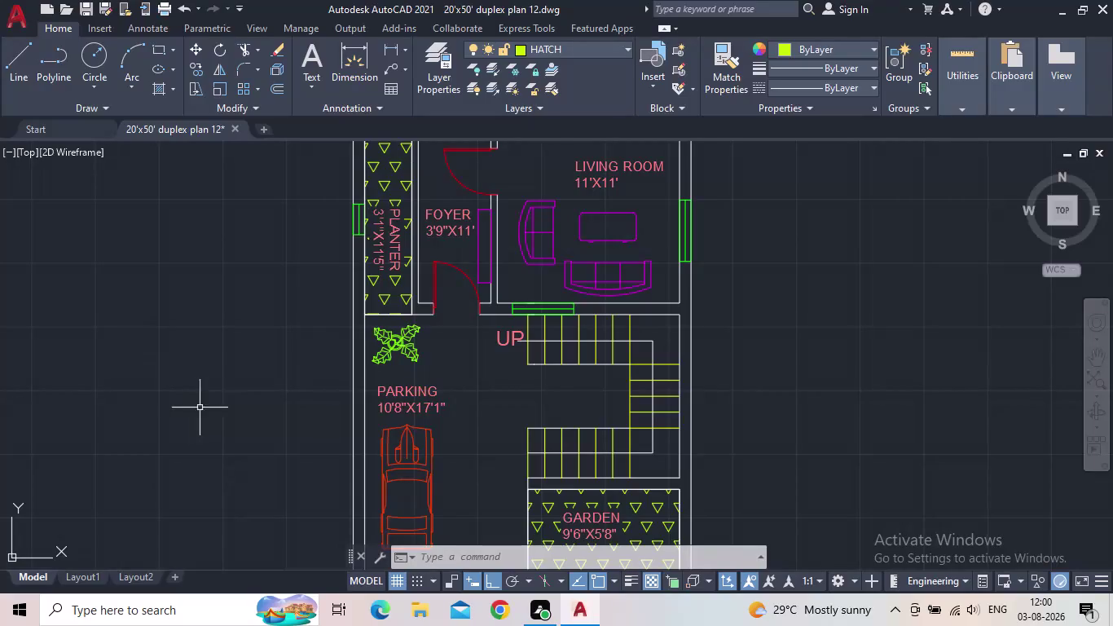
Pan and zoom around the duplex plan, ending centred on the ROAD labels below it.
middle_drag(219, 393, 248, 420)
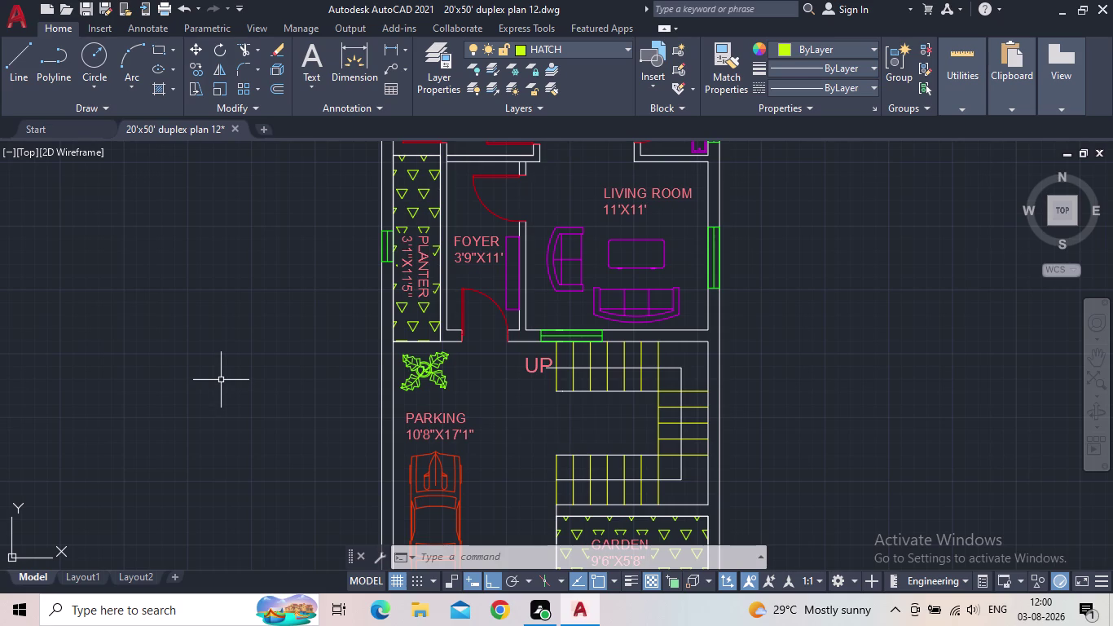
middle_drag(225, 383, 249, 406)
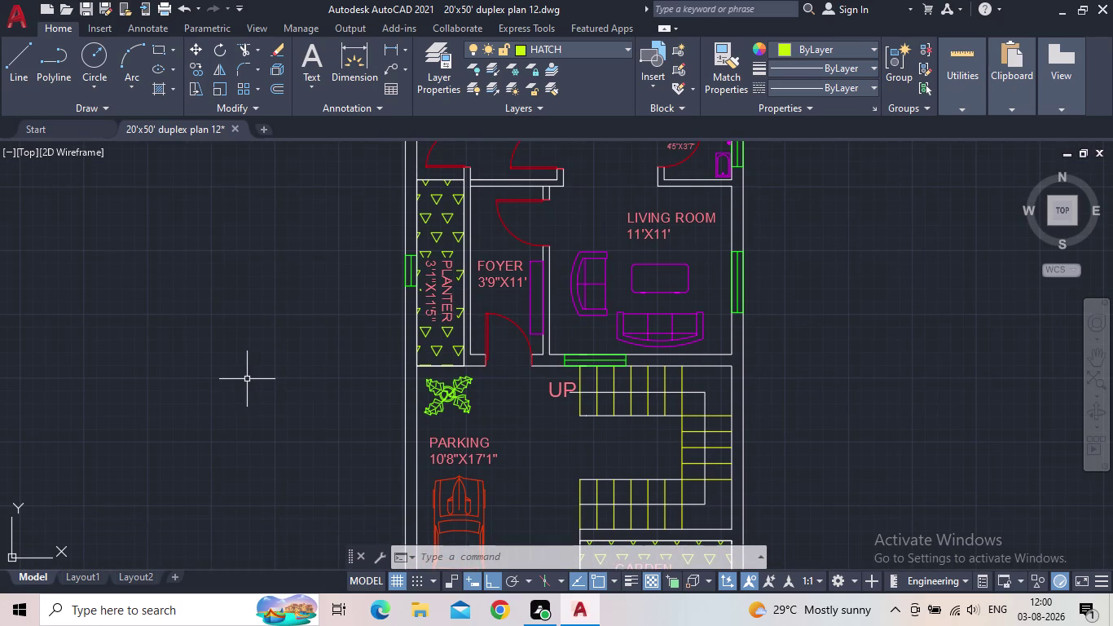
middle_drag(246, 380, 250, 365)
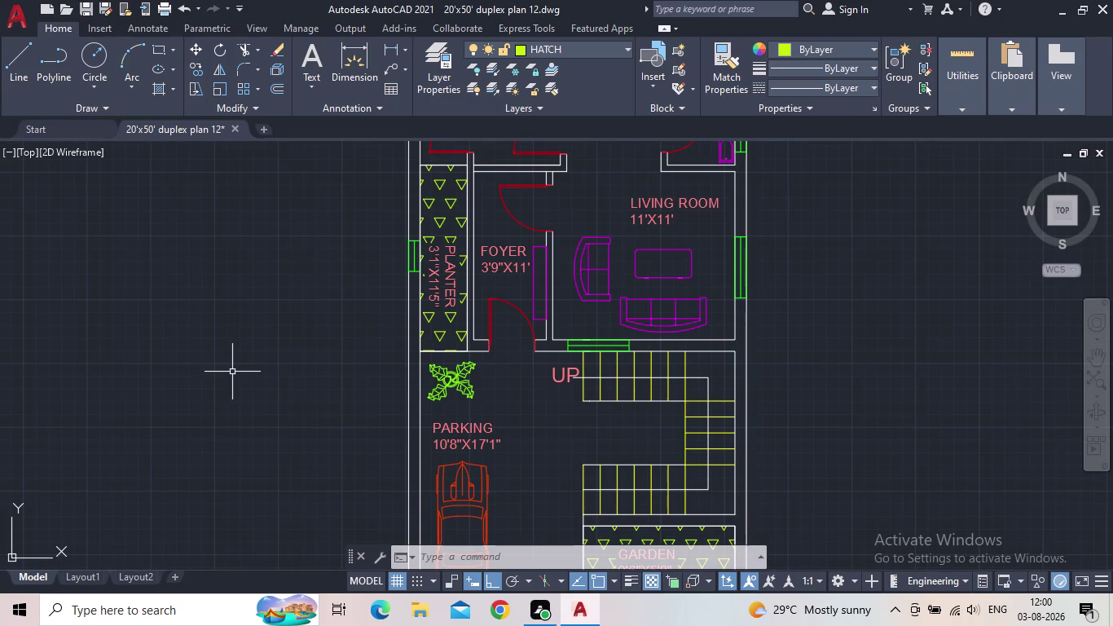
middle_drag(234, 372, 229, 418)
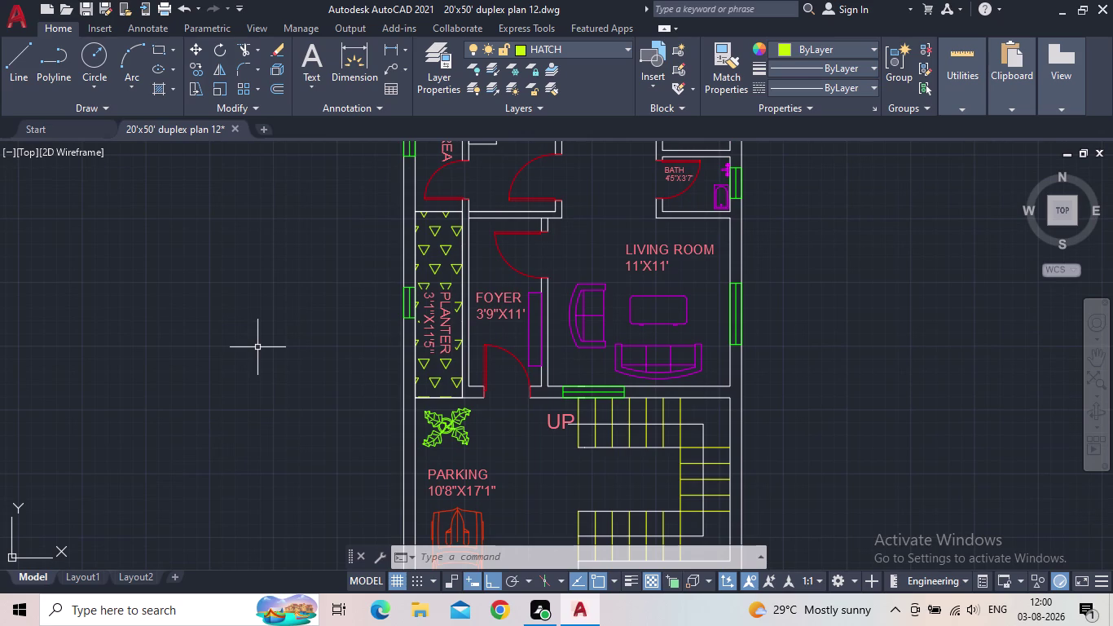
middle_drag(255, 349, 253, 354)
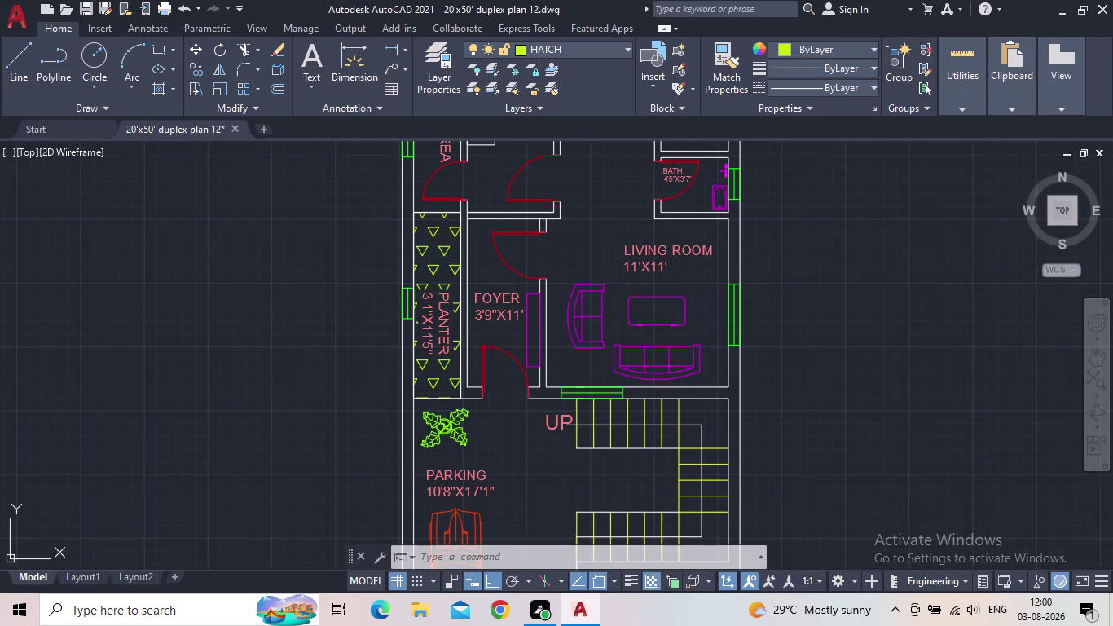
middle_drag(254, 353, 257, 396)
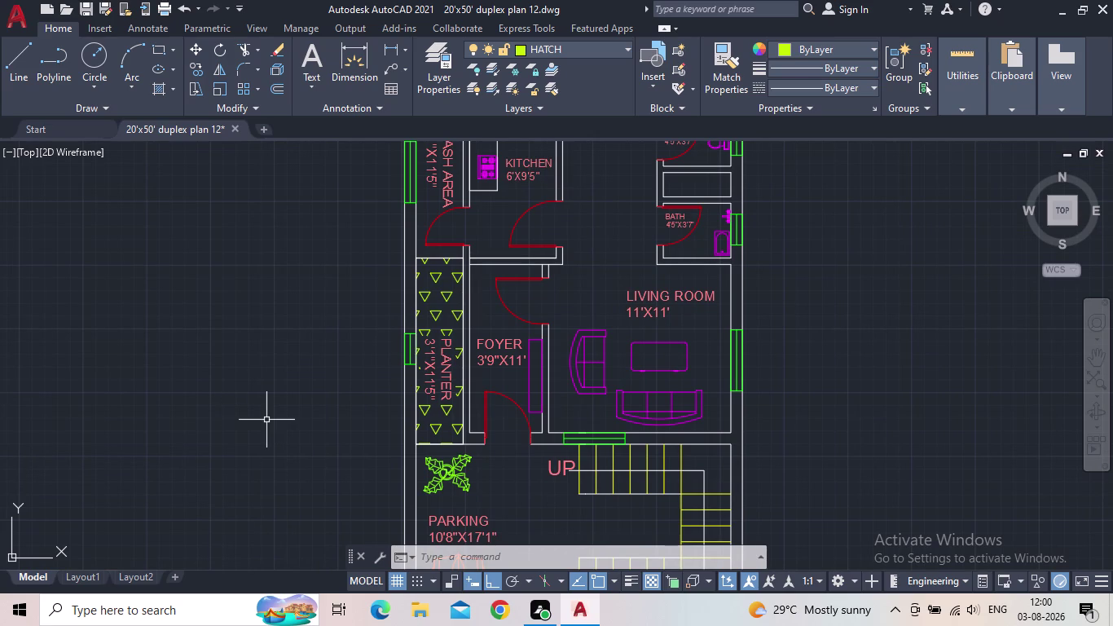
middle_drag(292, 414, 302, 438)
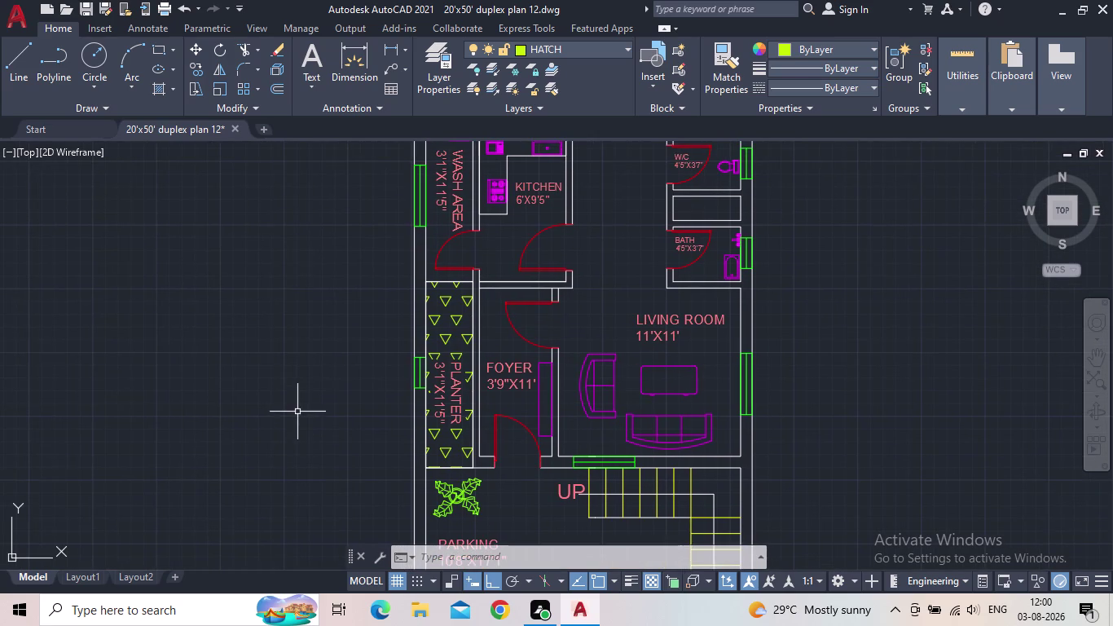
middle_drag(298, 413, 370, 428)
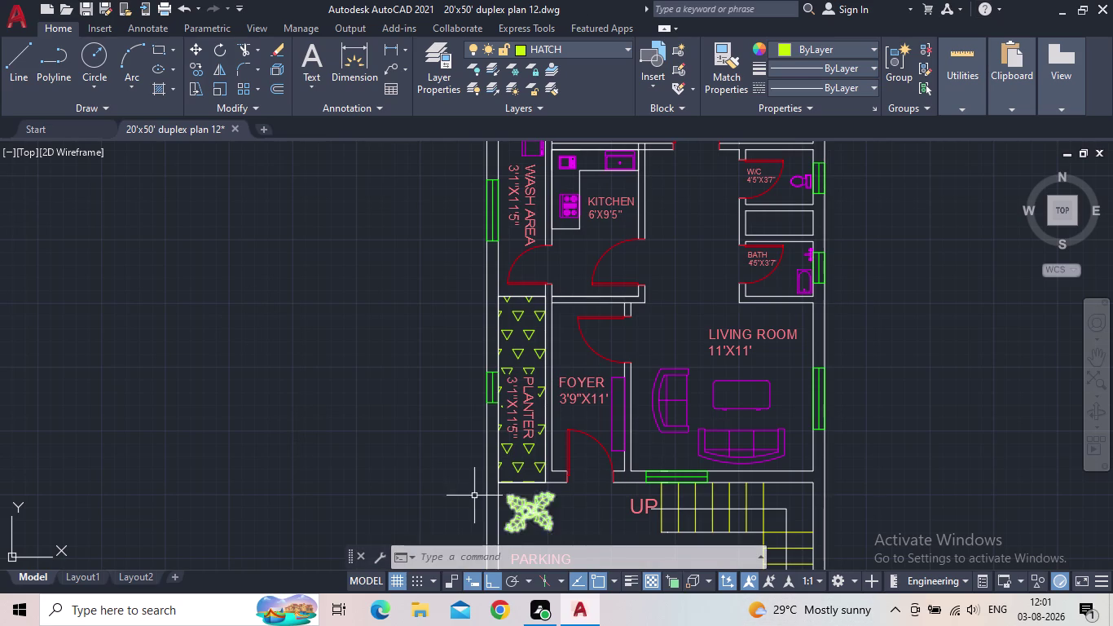
scroll(down, 3)
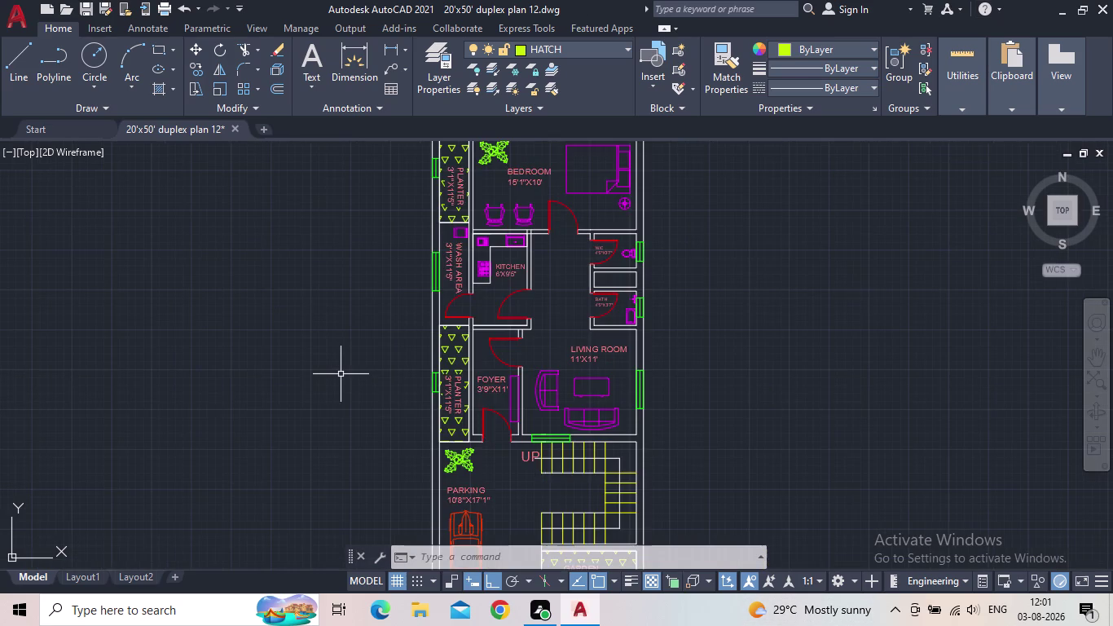
scroll(down, 3)
middle_drag(342, 366, 336, 379)
scroll(up, 3)
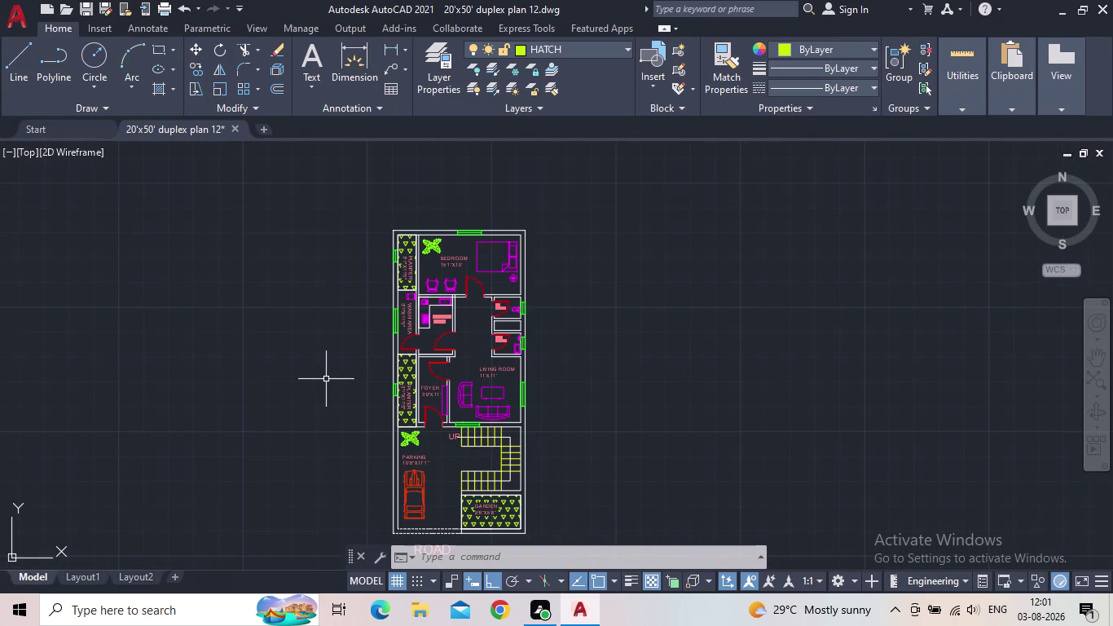
middle_drag(339, 362, 353, 316)
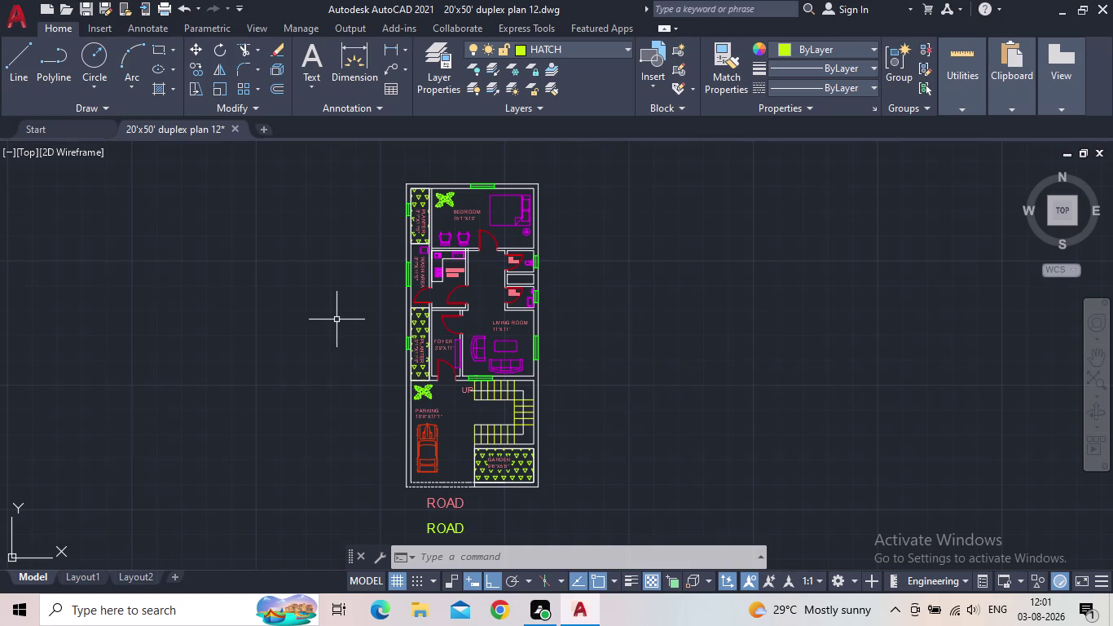
middle_drag(342, 327, 338, 316)
scroll(up, 3)
middle_drag(791, 376, 466, 374)
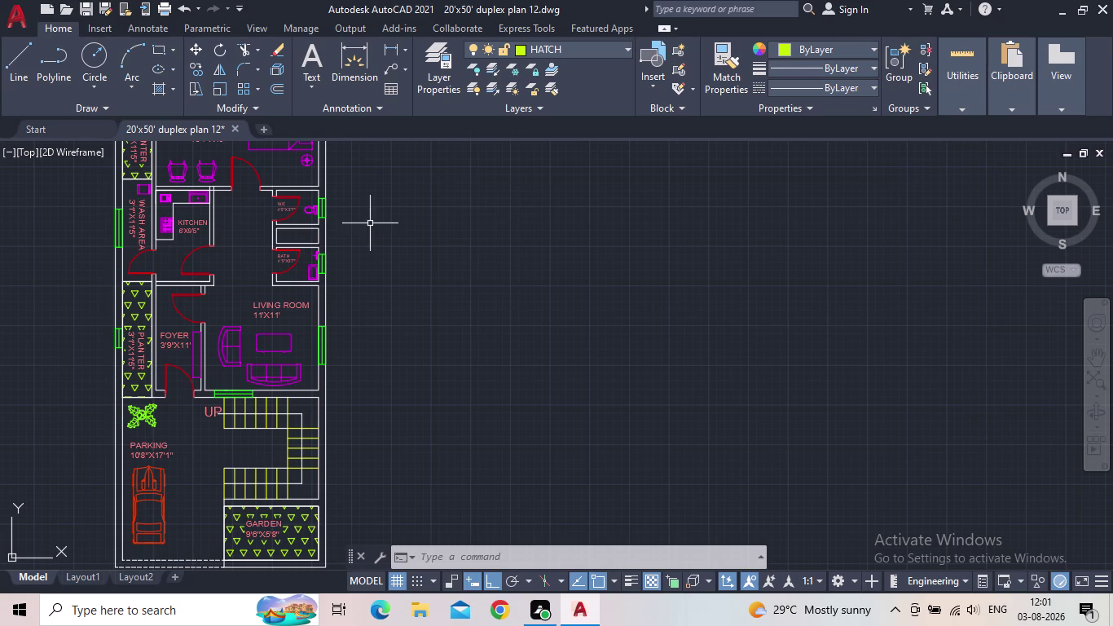
scroll(up, 3)
scroll(up, 3)
scroll(down, 3)
middle_drag(439, 210, 424, 253)
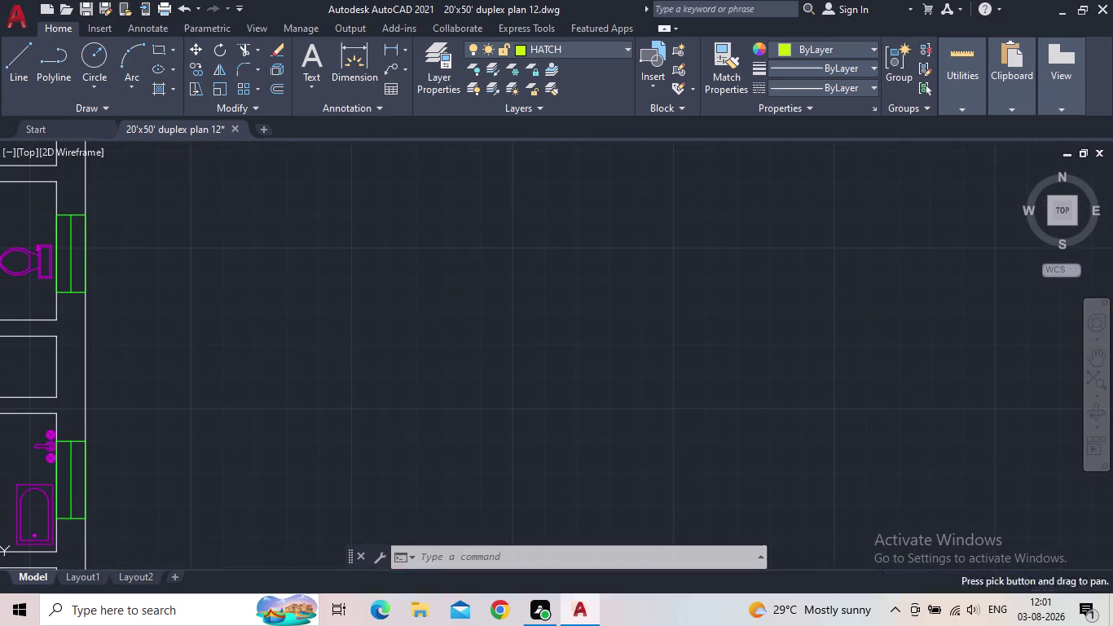
middle_drag(476, 295, 655, 452)
scroll(down, 3)
middle_drag(345, 290, 673, 544)
scroll(up, 3)
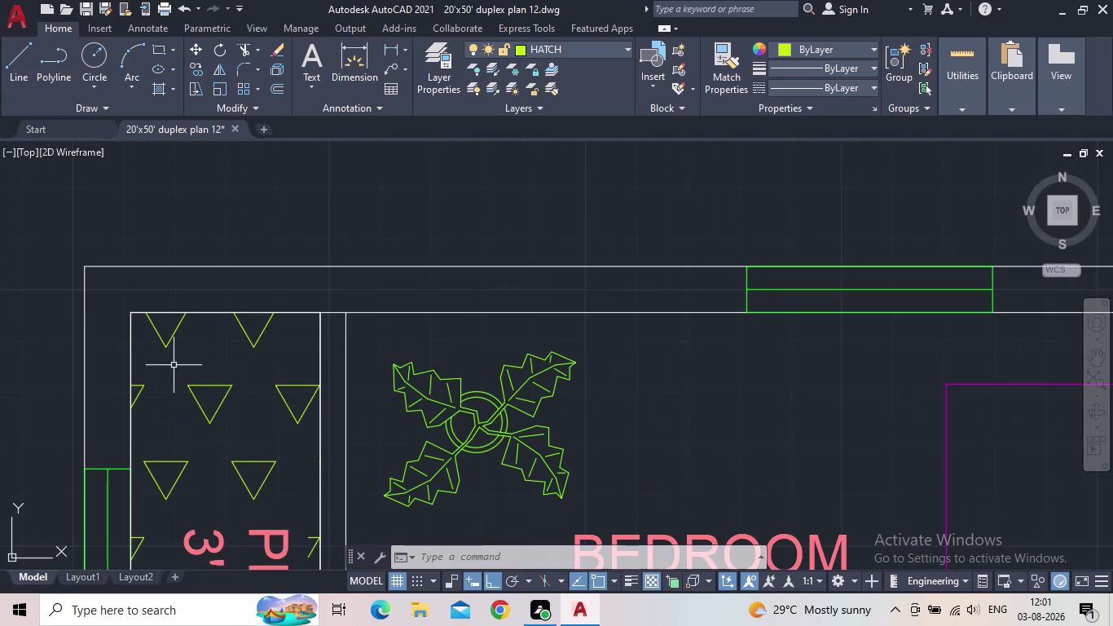
scroll(down, 3)
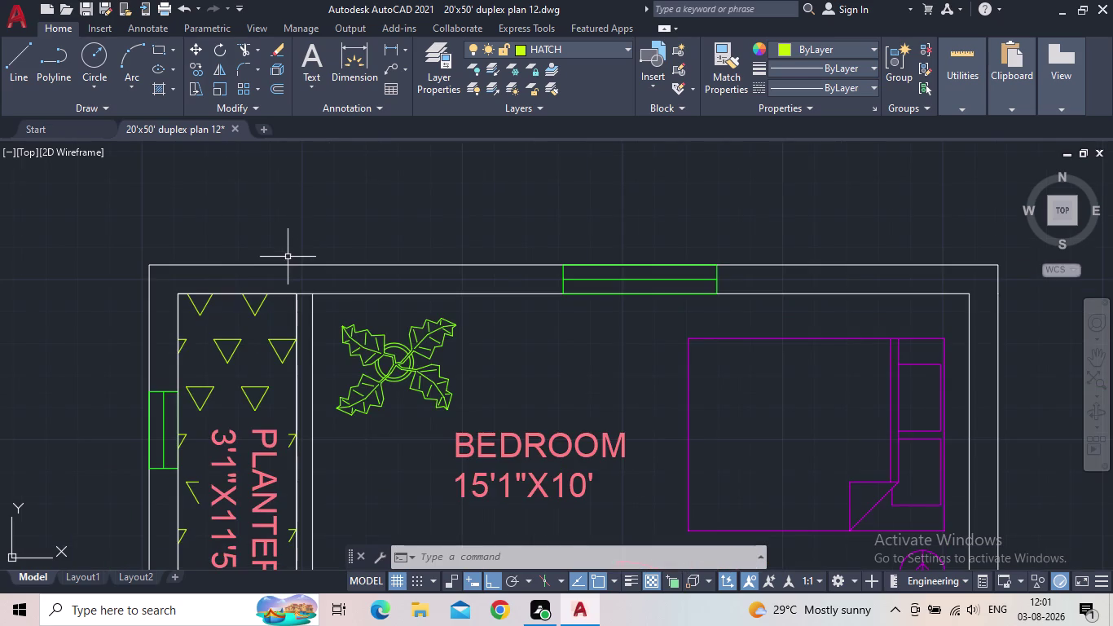
middle_drag(291, 260, 493, 381)
scroll(down, 3)
middle_drag(478, 354, 422, 358)
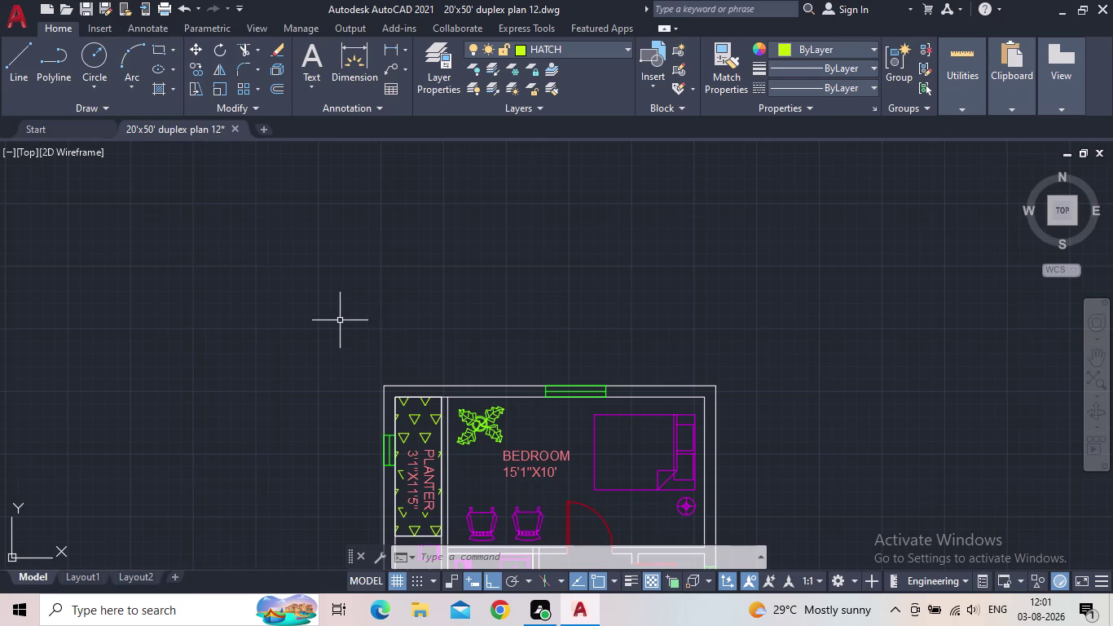
middle_drag(339, 302, 342, 236)
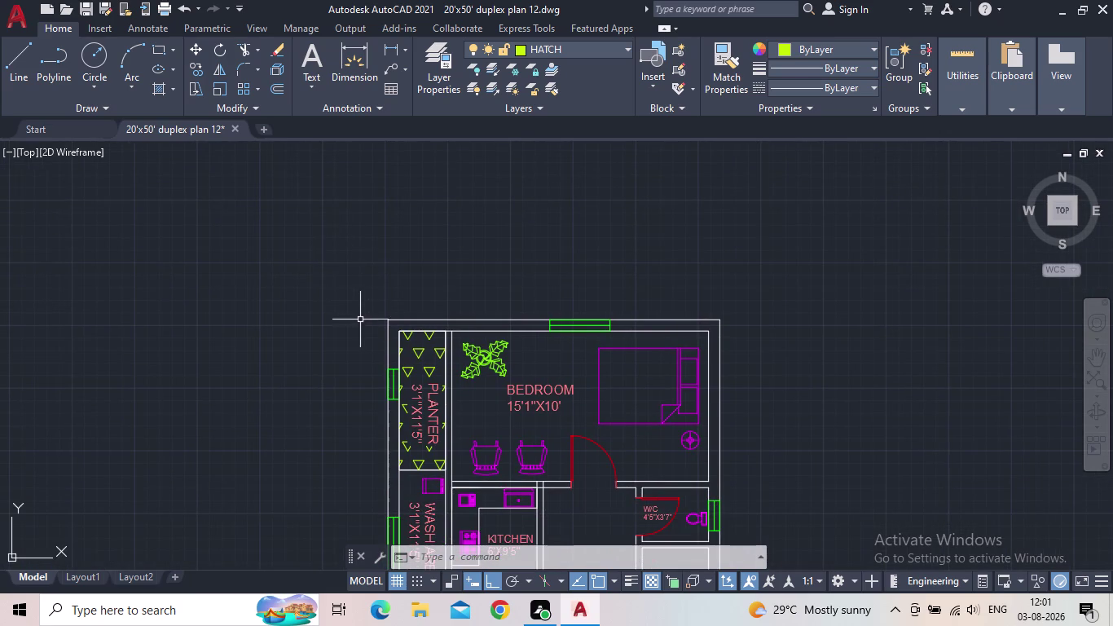
scroll(up, 3)
scroll(down, 3)
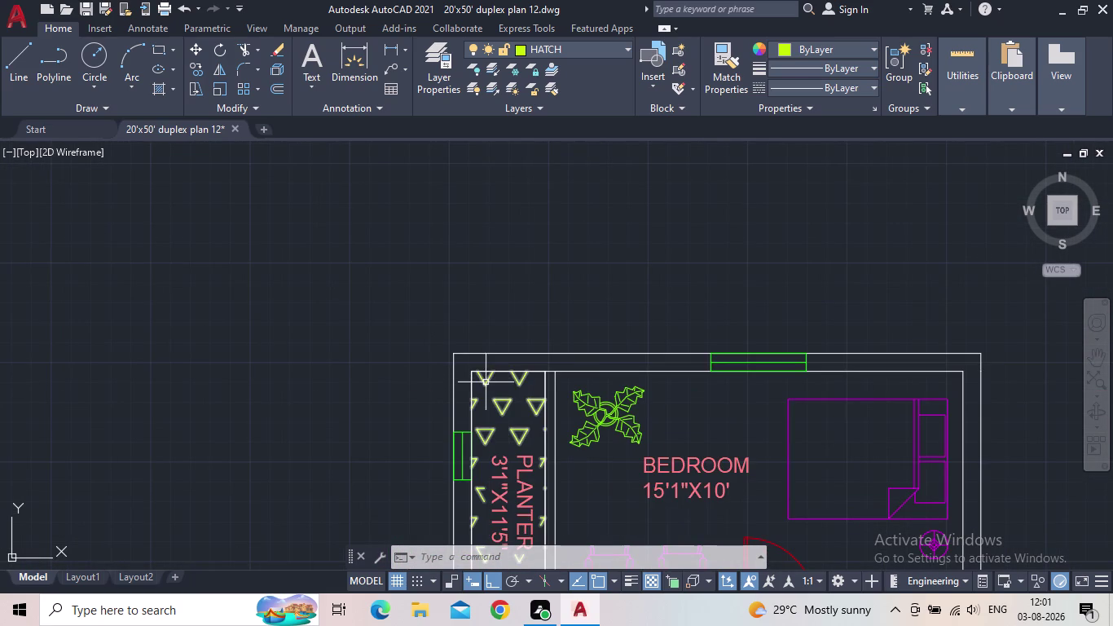
middle_drag(384, 364, 322, 298)
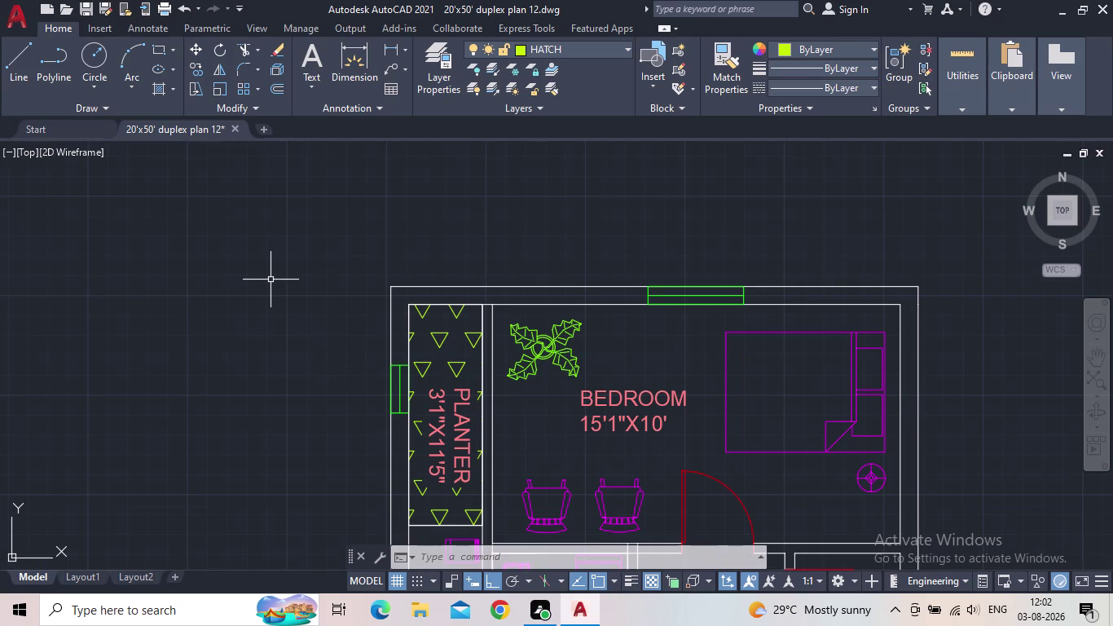
scroll(down, 3)
middle_drag(284, 301, 253, 284)
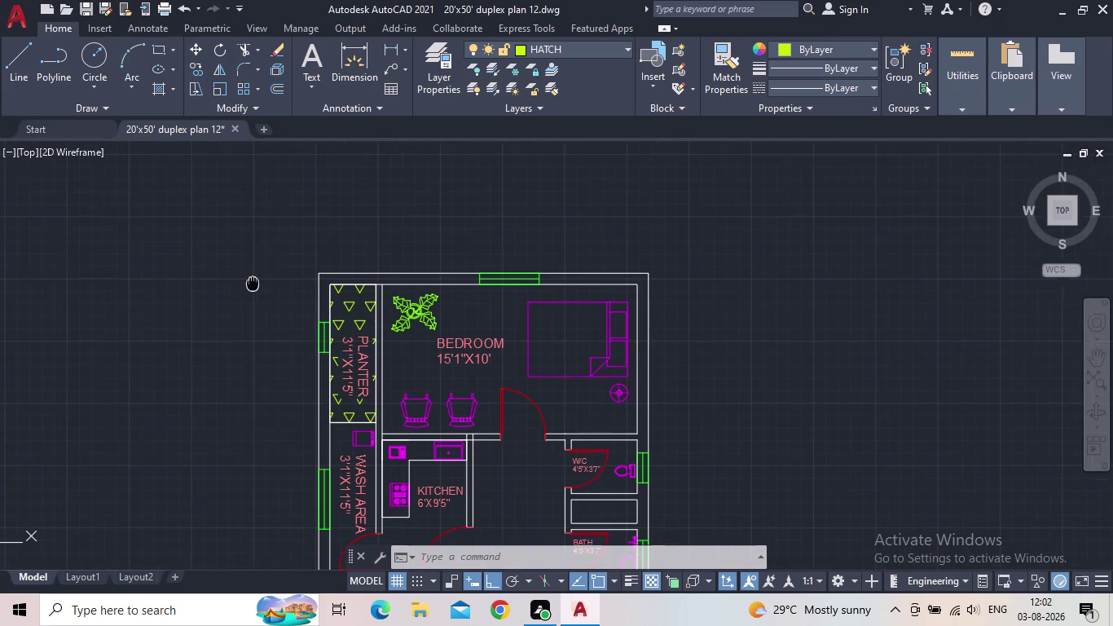
middle_drag(253, 284, 253, 278)
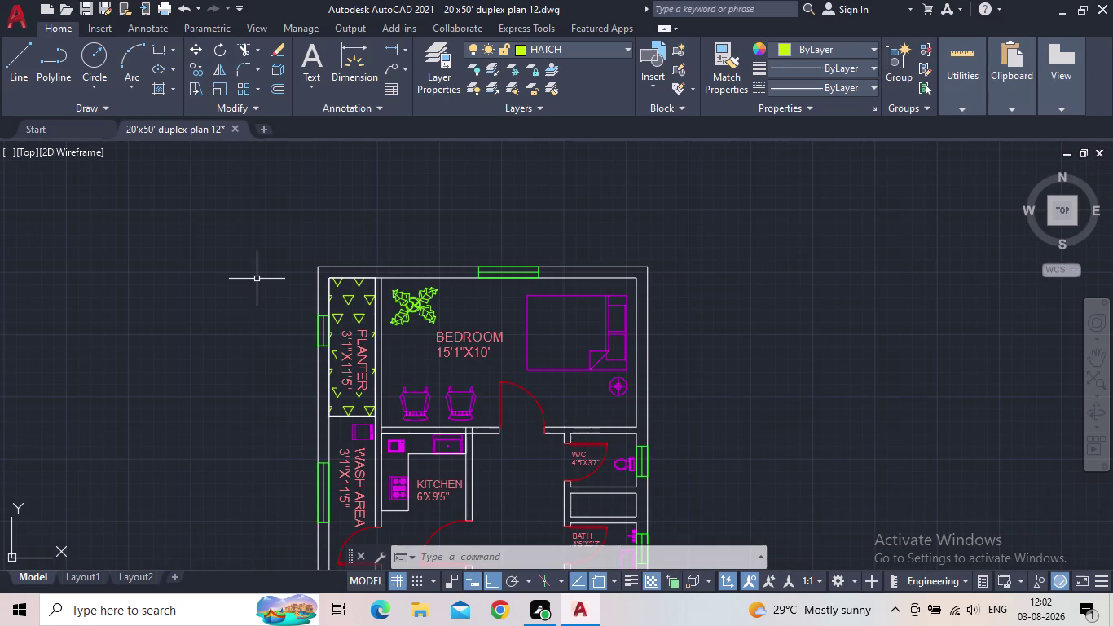
middle_drag(238, 295, 370, 297)
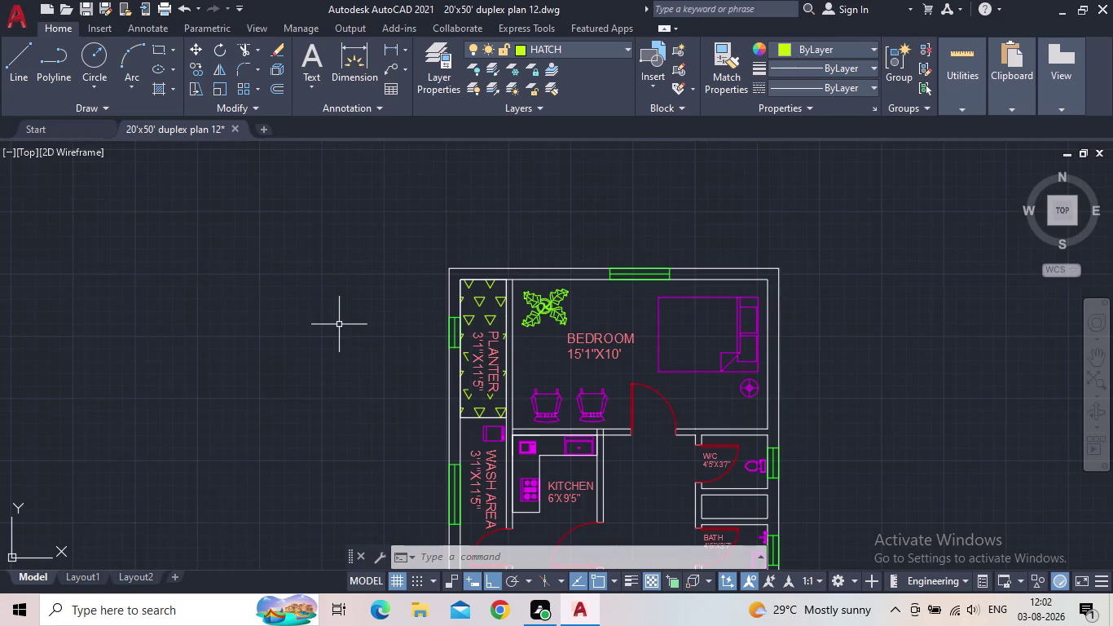
scroll(up, 3)
scroll(up, 3)
scroll(down, 3)
scroll(down, 3)
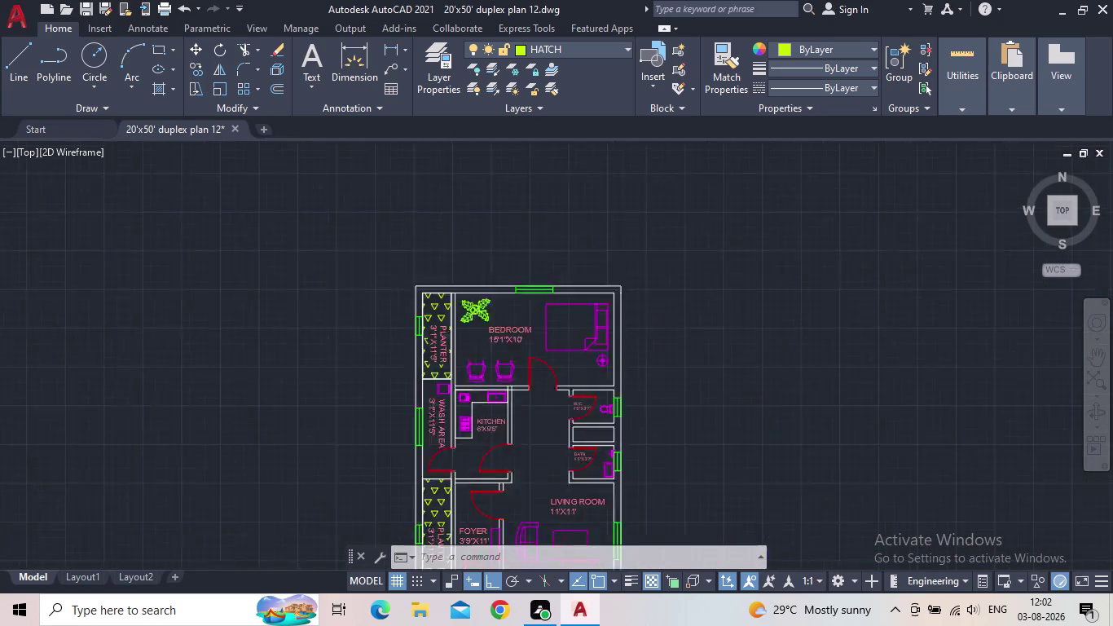
scroll(up, 3)
scroll(up, 3)
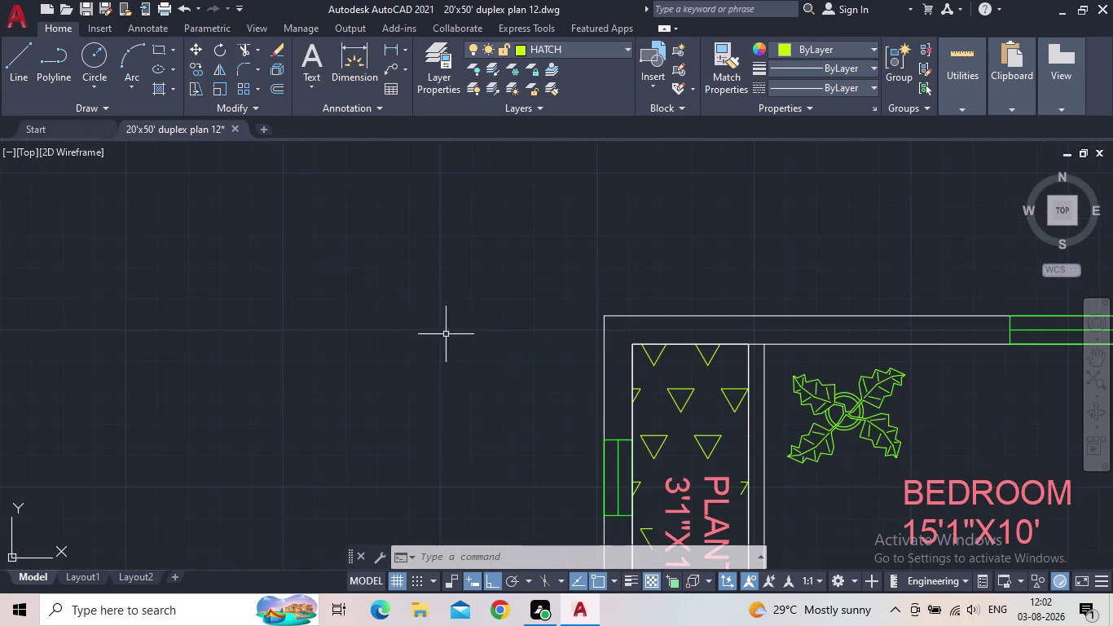
middle_drag(452, 337, 439, 230)
scroll(down, 3)
middle_drag(405, 282, 314, 255)
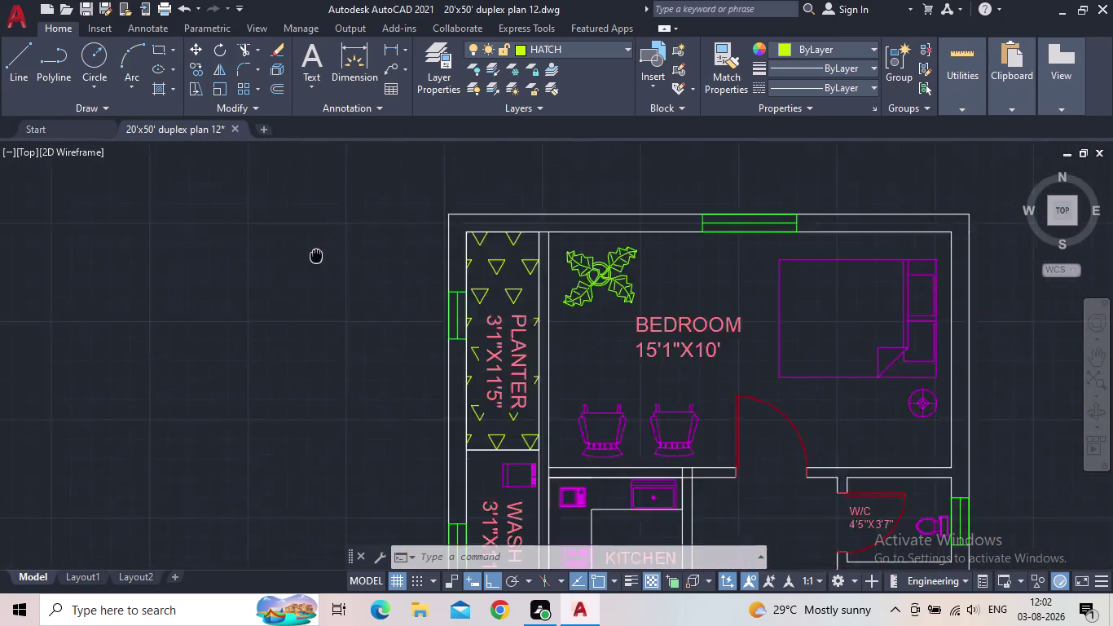
middle_drag(315, 254, 318, 303)
scroll(down, 3)
scroll(down, 3)
scroll(down, 3)
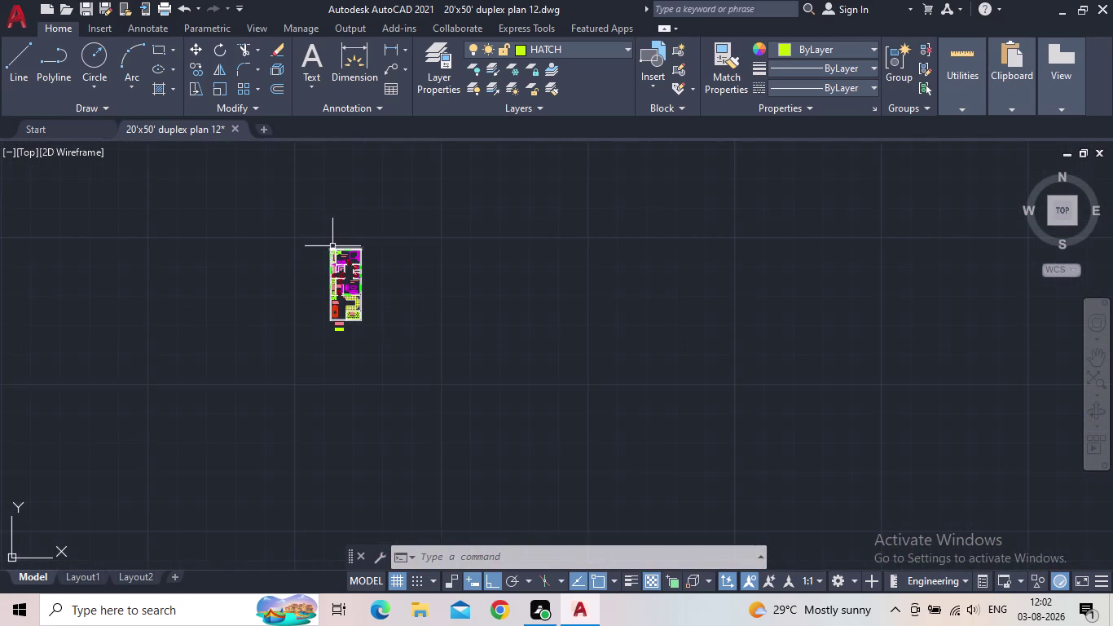
scroll(up, 3)
scroll(up, 3)
middle_drag(266, 240, 648, 397)
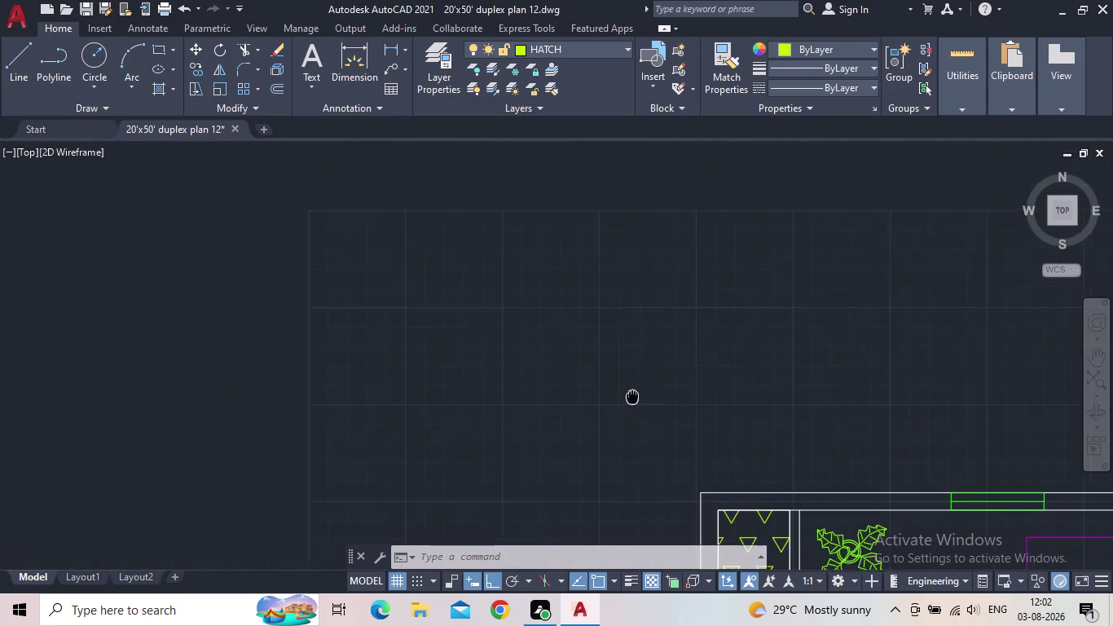
middle_drag(648, 397, 264, 312)
middle_drag(325, 276, 372, 377)
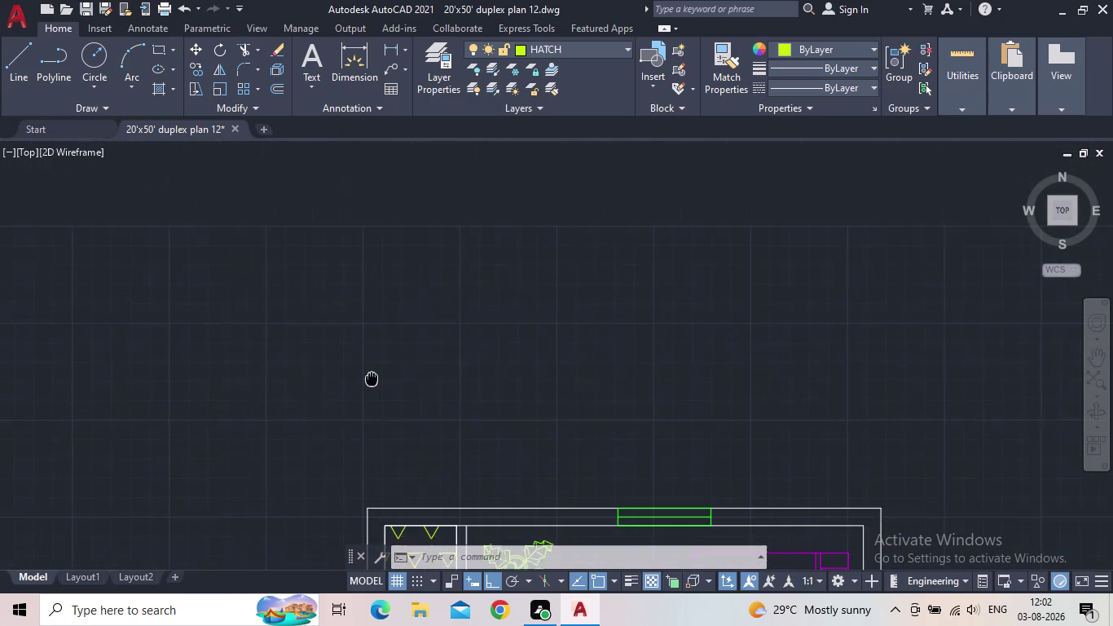
middle_drag(371, 377, 371, 362)
middle_drag(504, 365, 301, 362)
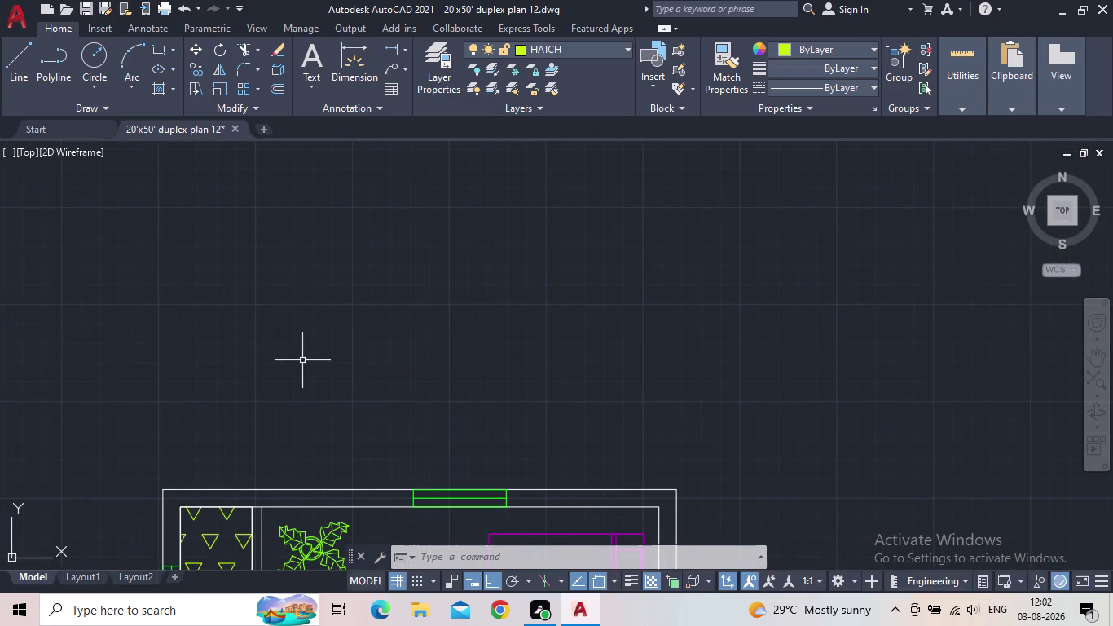
scroll(down, 3)
middle_drag(340, 362, 419, 328)
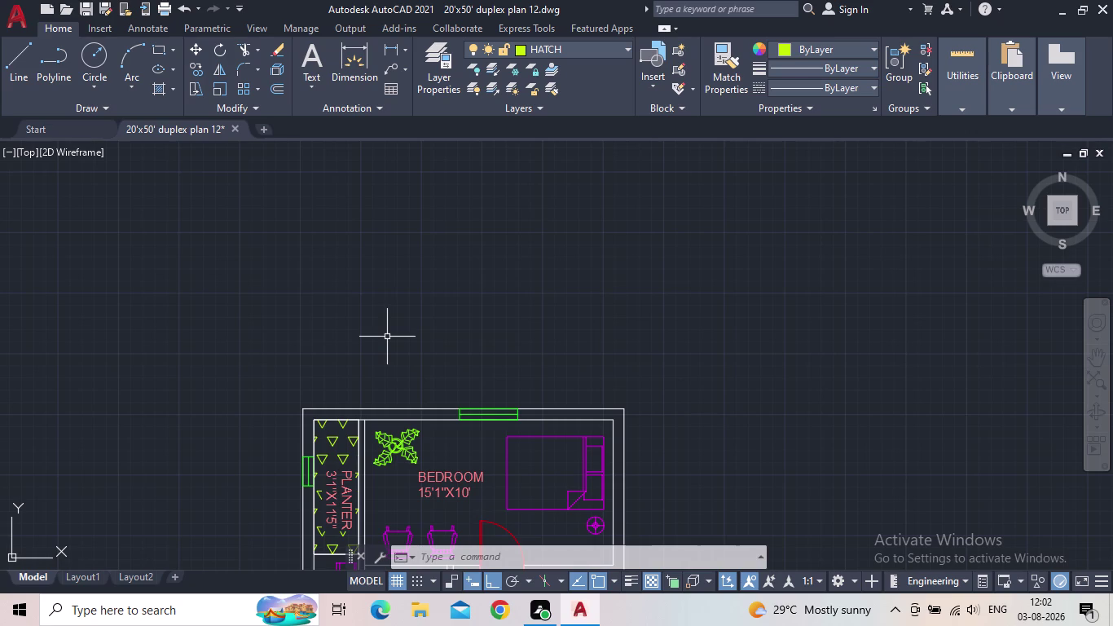
scroll(down, 3)
middle_drag(387, 335, 395, 350)
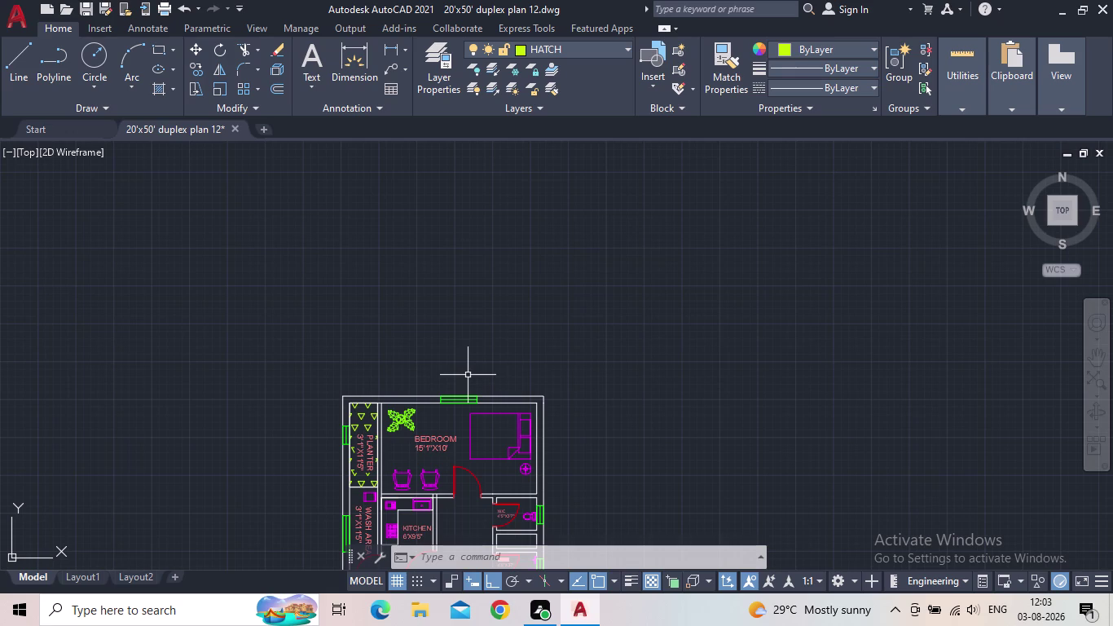
middle_drag(552, 386, 559, 376)
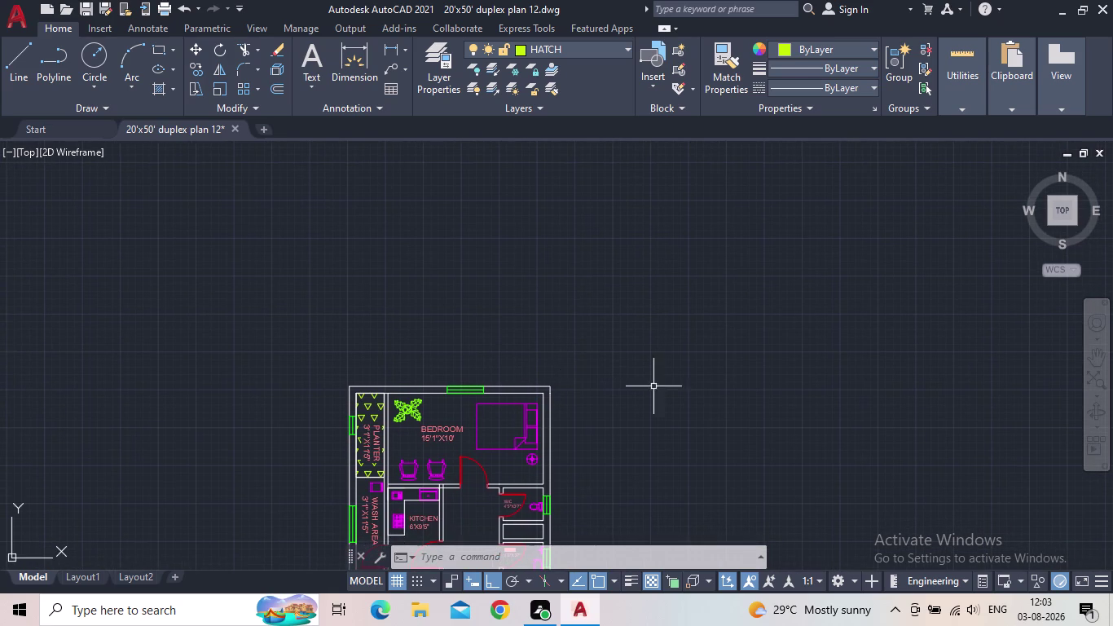
middle_drag(682, 403, 685, 395)
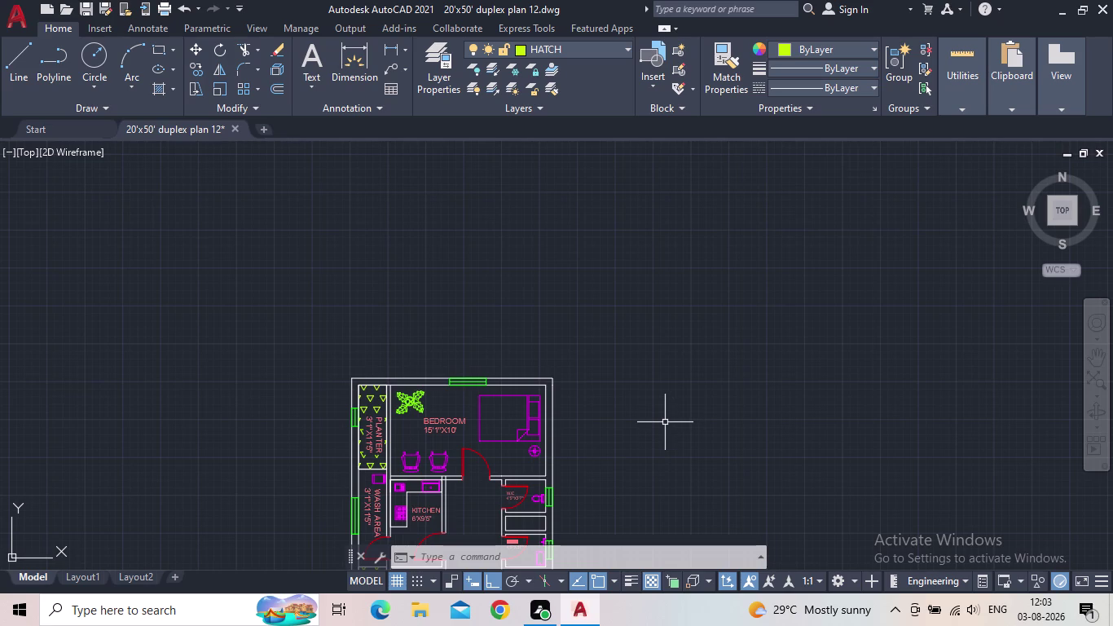
middle_drag(665, 421, 686, 384)
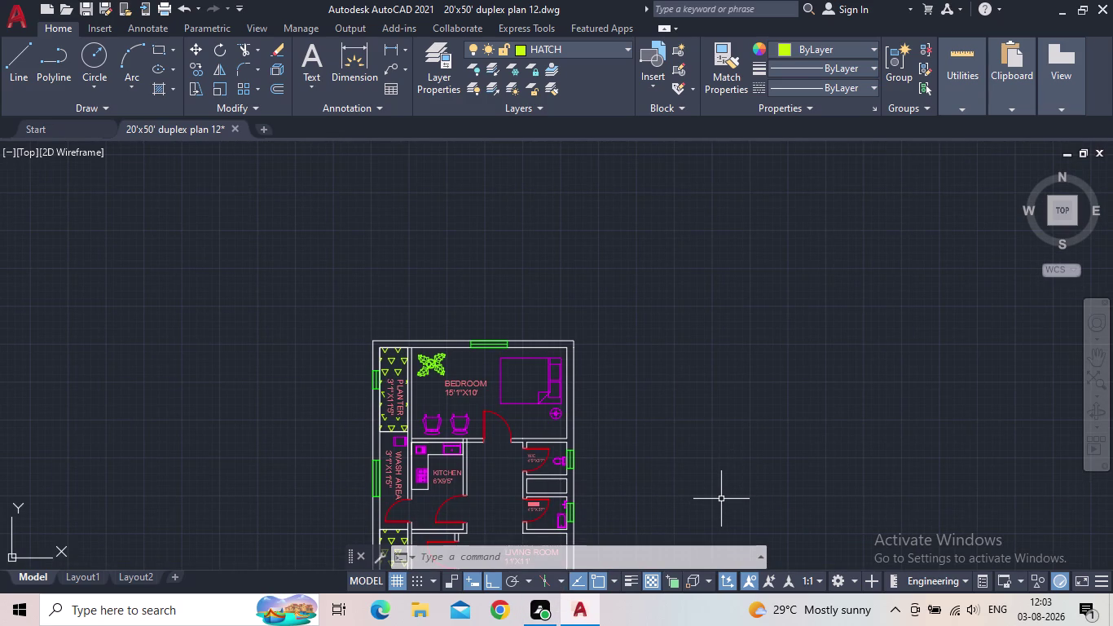
middle_drag(703, 502, 704, 484)
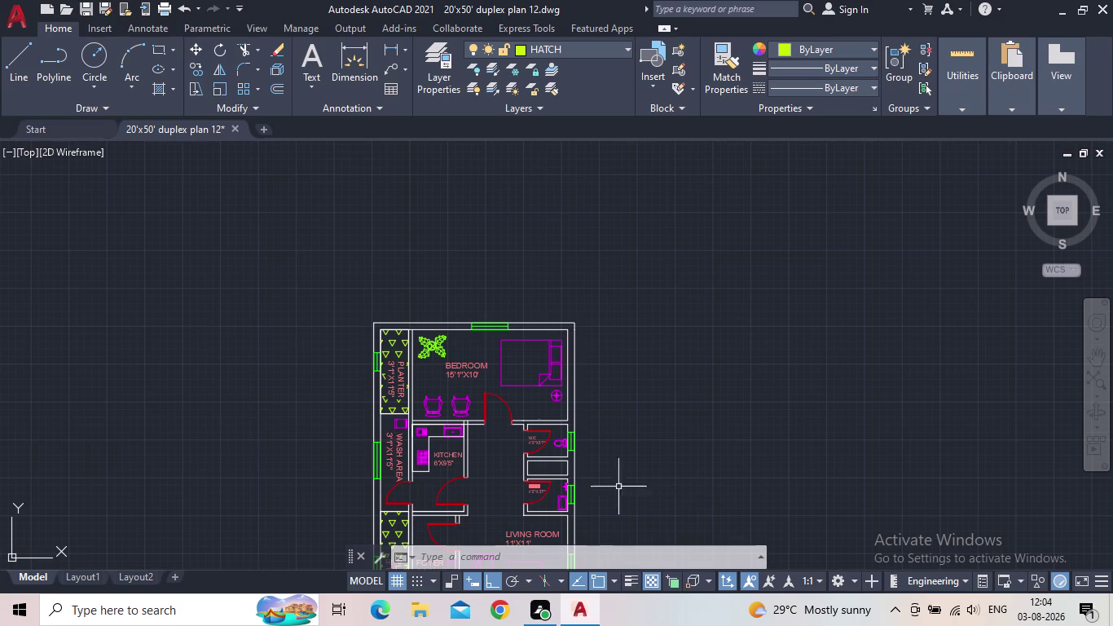
middle_click(624, 436)
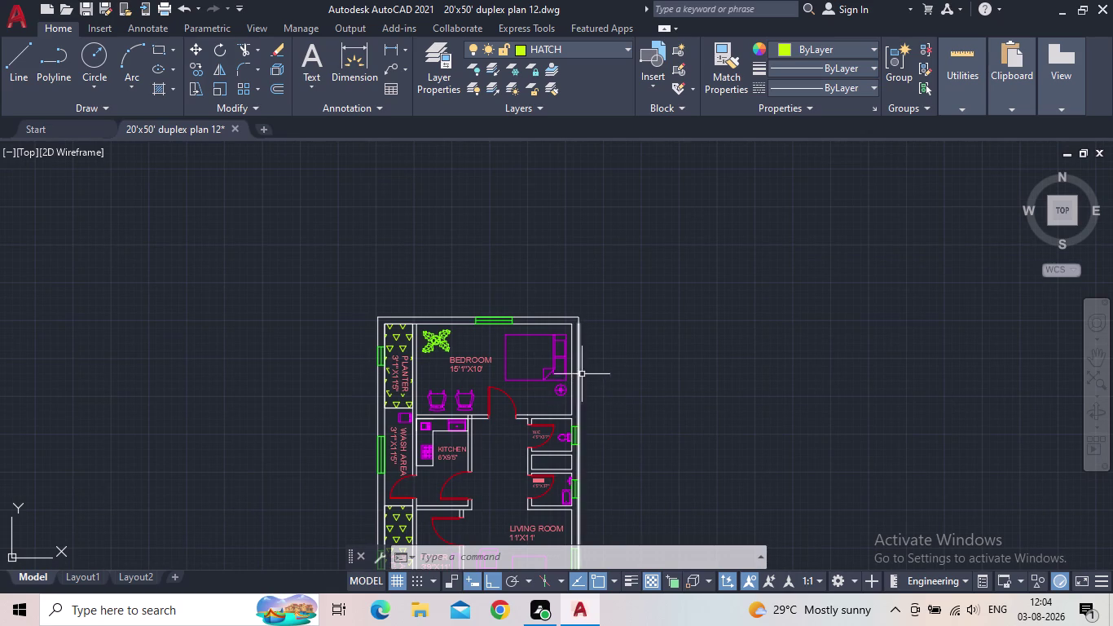
middle_drag(651, 430, 514, 220)
middle_drag(512, 356, 509, 352)
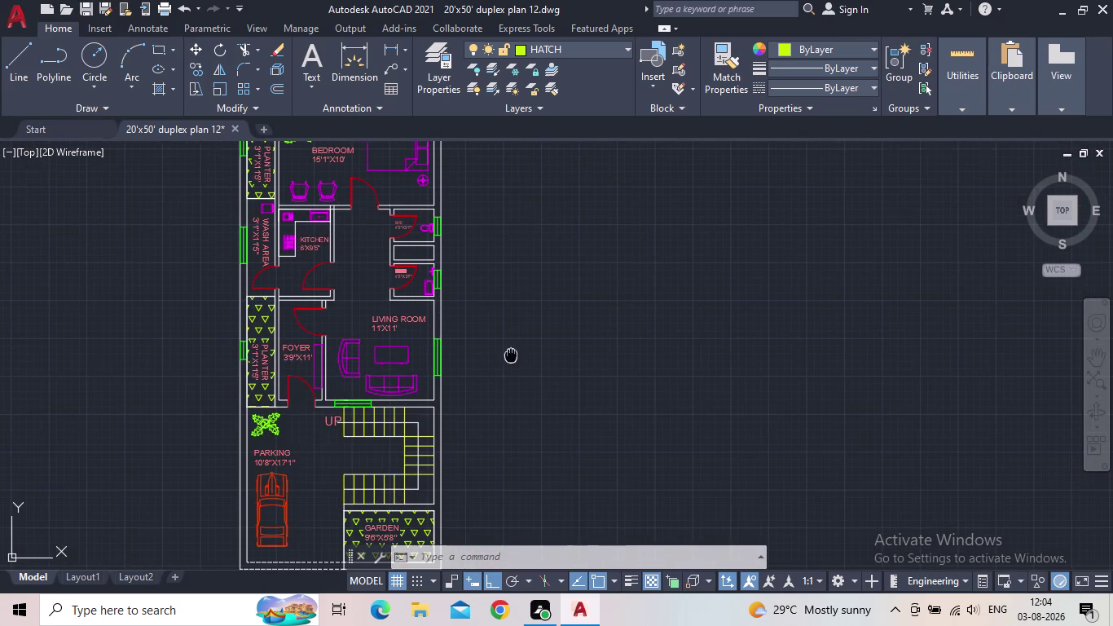
middle_drag(509, 352, 533, 271)
scroll(up, 3)
scroll(down, 3)
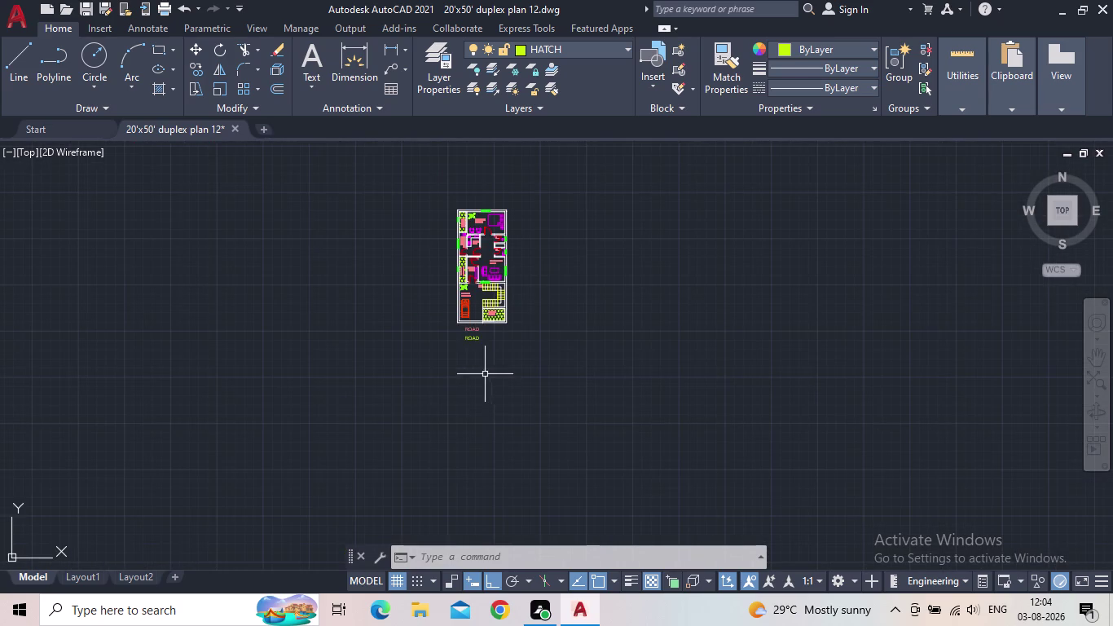
scroll(up, 3)
middle_drag(453, 301, 460, 435)
Replace the green ROAD label's text with GROUND FLOOR PLAN.
double_click(452, 372)
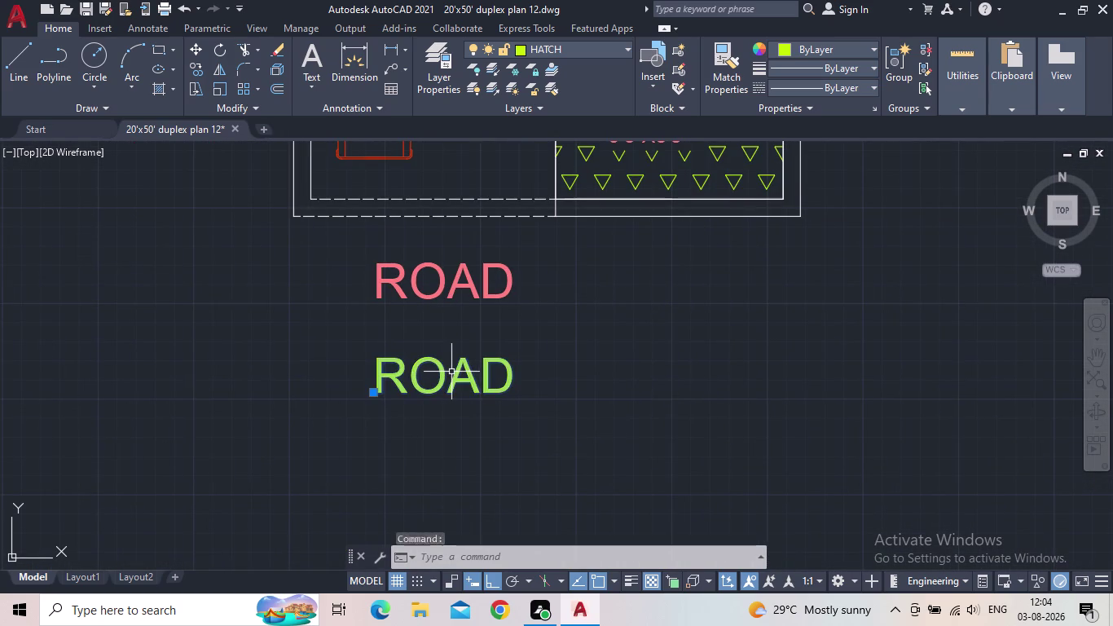
double_click(482, 374)
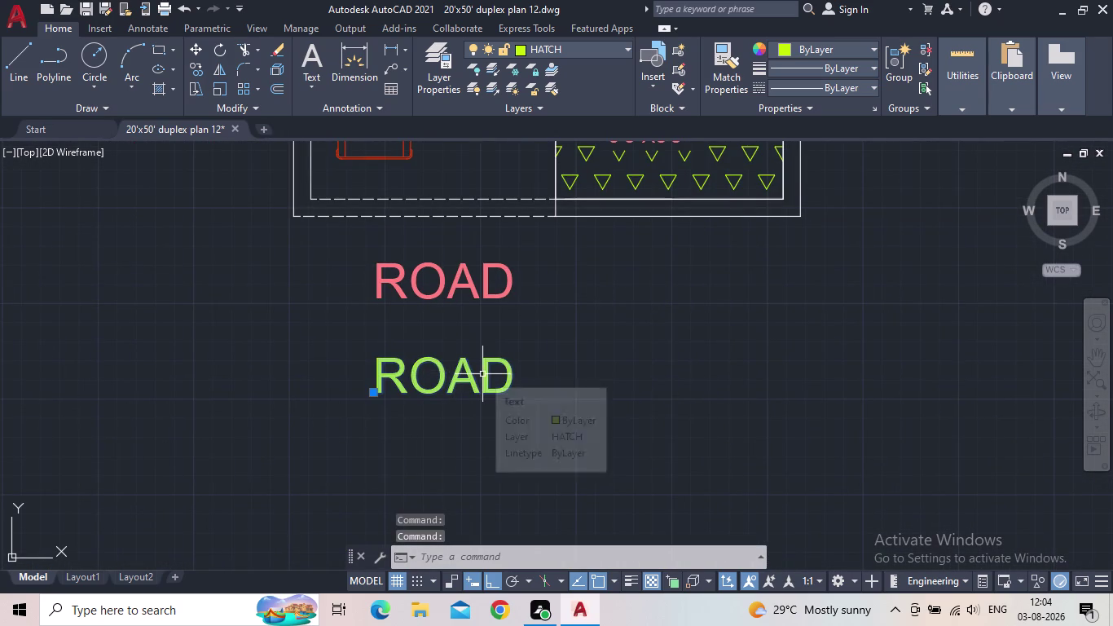
click(505, 379)
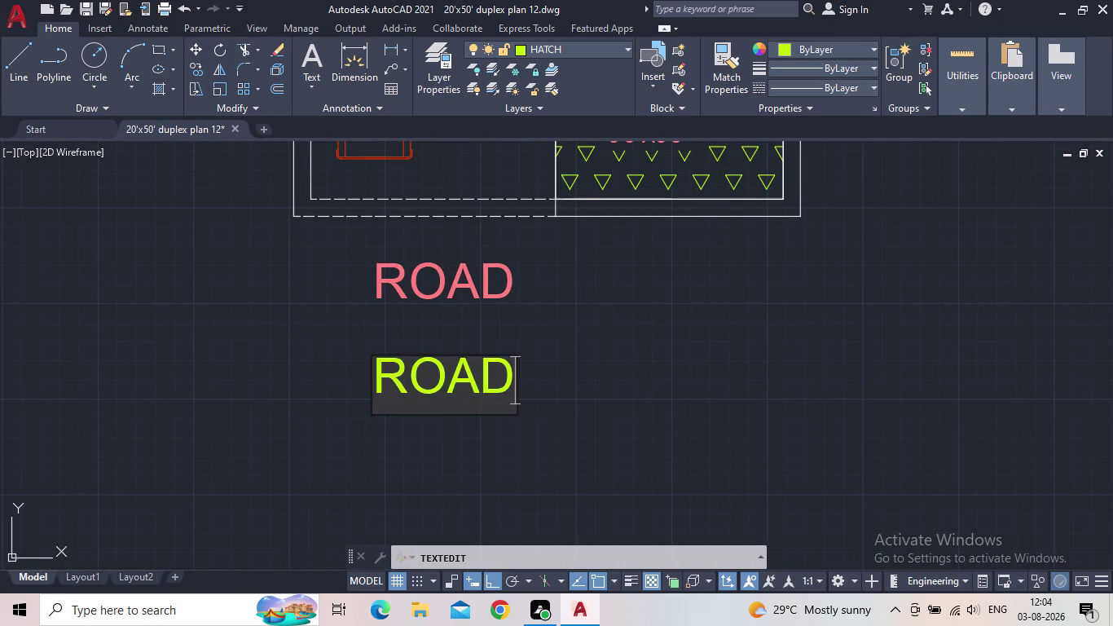
drag(505, 381, 376, 376)
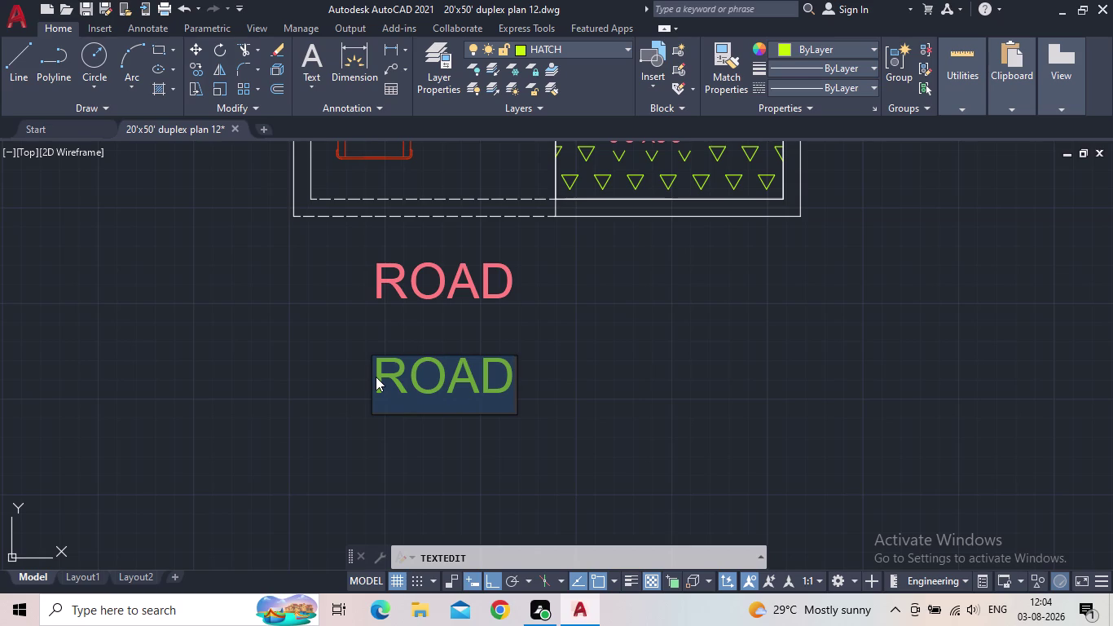
text(GROUN)
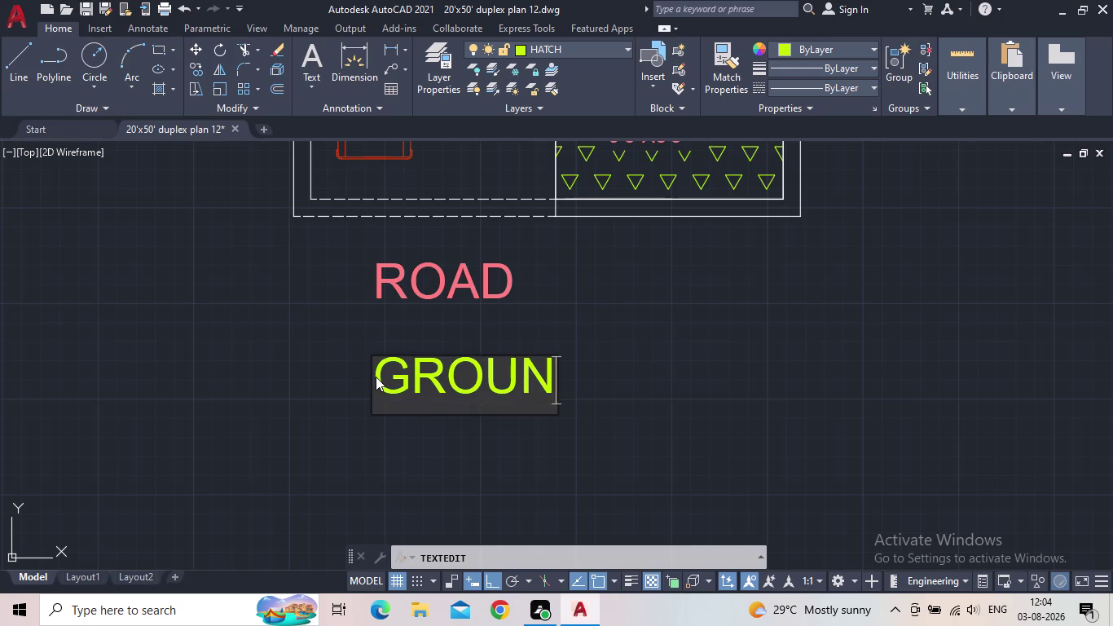
text(D FLOOR)
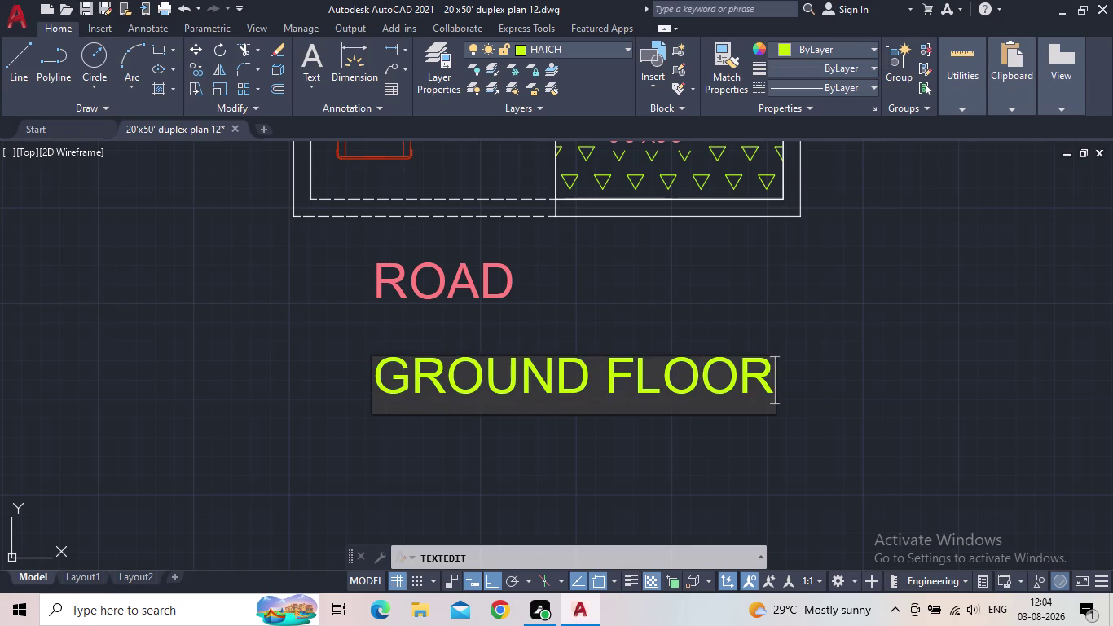
key(space)
text(PLAN)
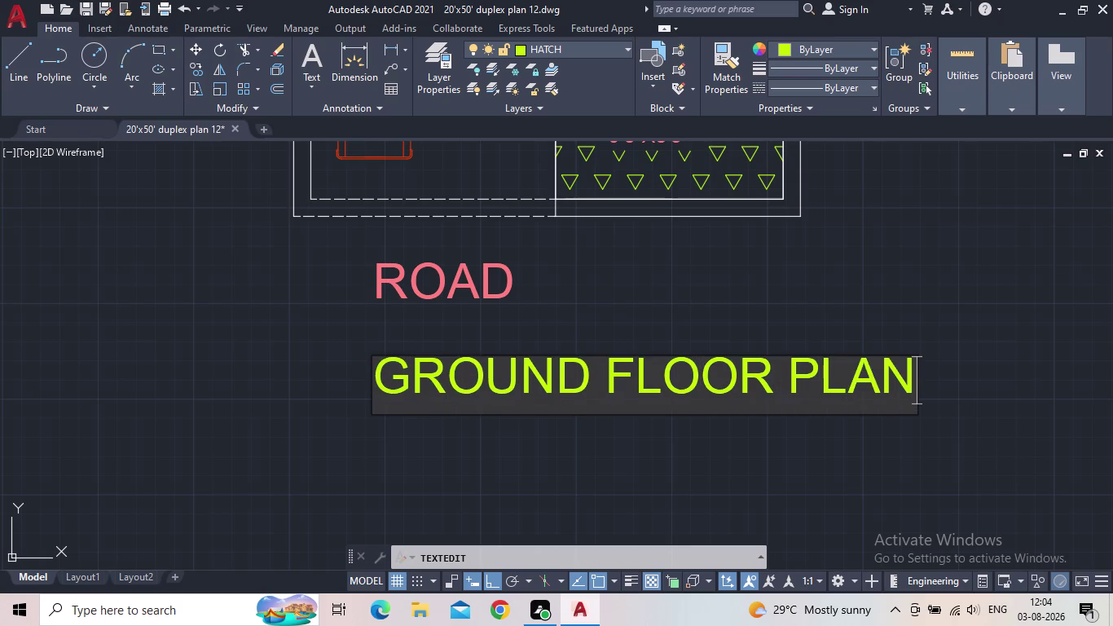
key(Return)
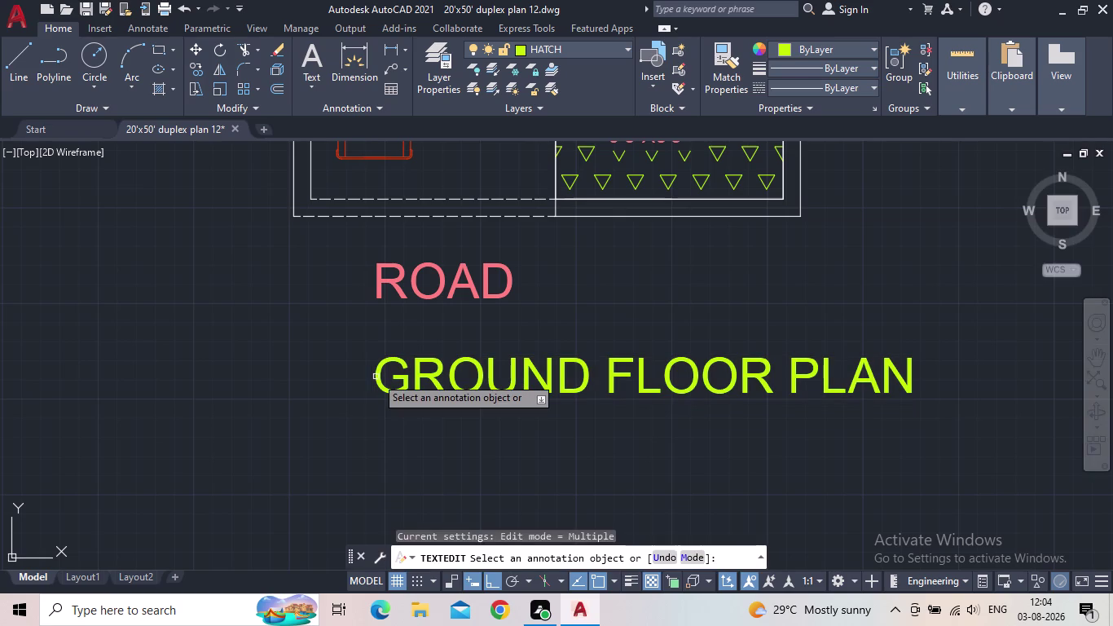
key(Escape)
Grip-move the GROUND FLOOR PLAN title further left under the plan.
click(379, 381)
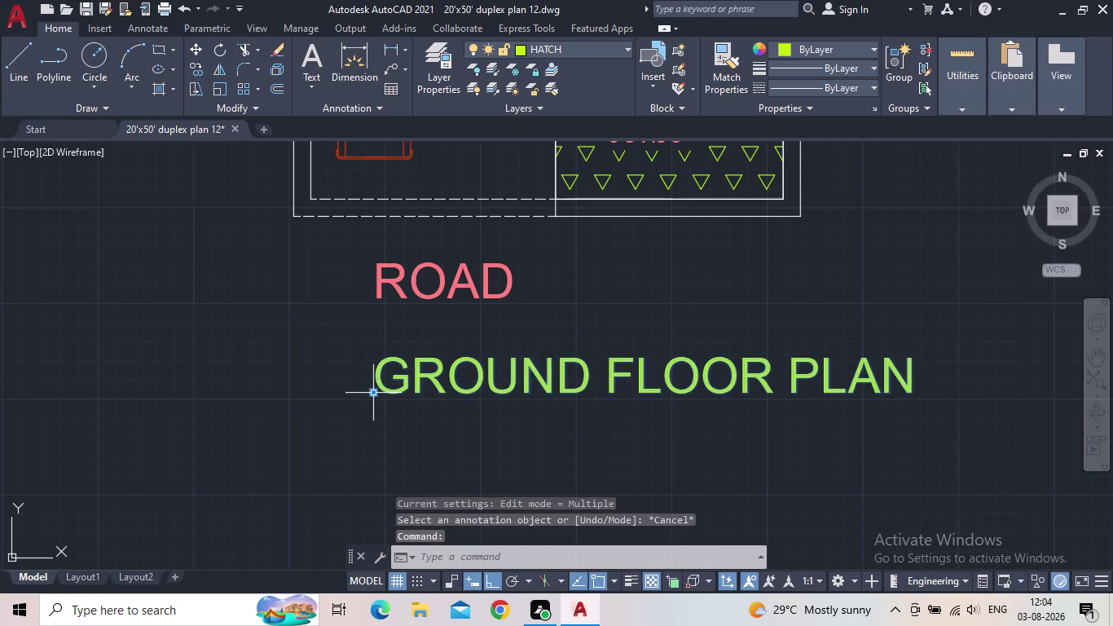
click(371, 392)
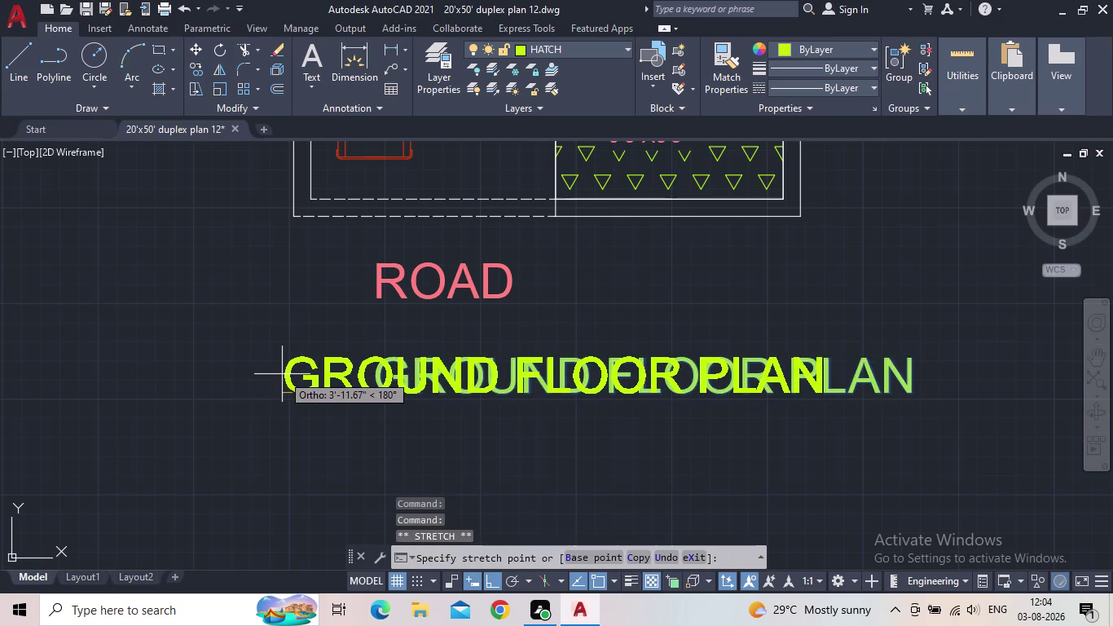
click(281, 374)
key(Escape)
scroll(down, 3)
middle_click(333, 386)
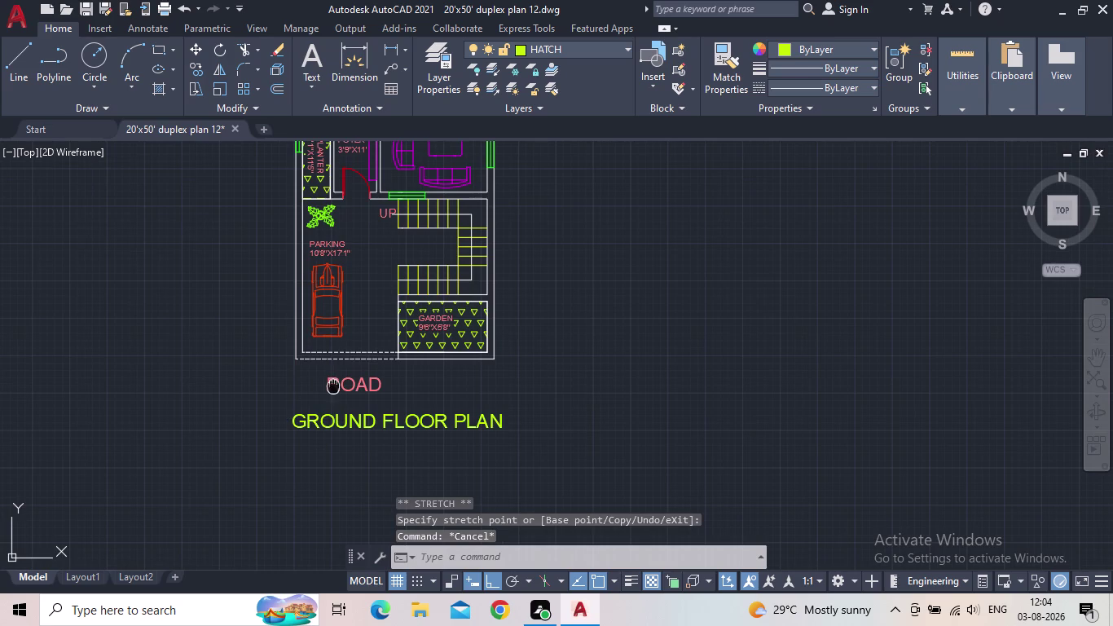
scroll(up, 3)
Shrink the red ROAD label with the SC scale command.
click(363, 384)
click(332, 378)
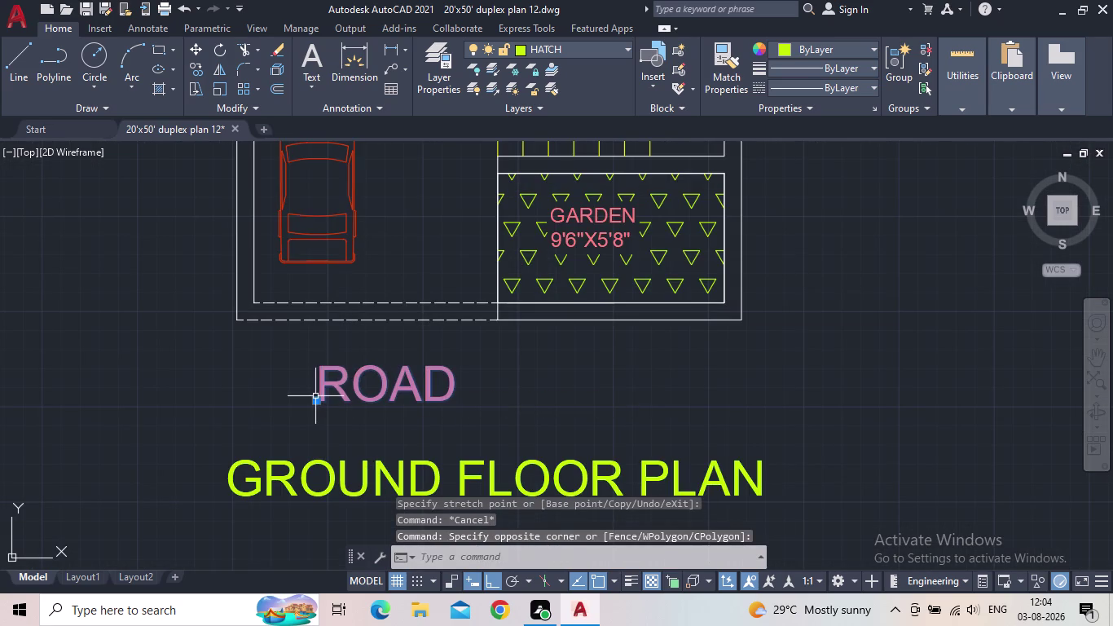
key(s)
key(c)
key(space)
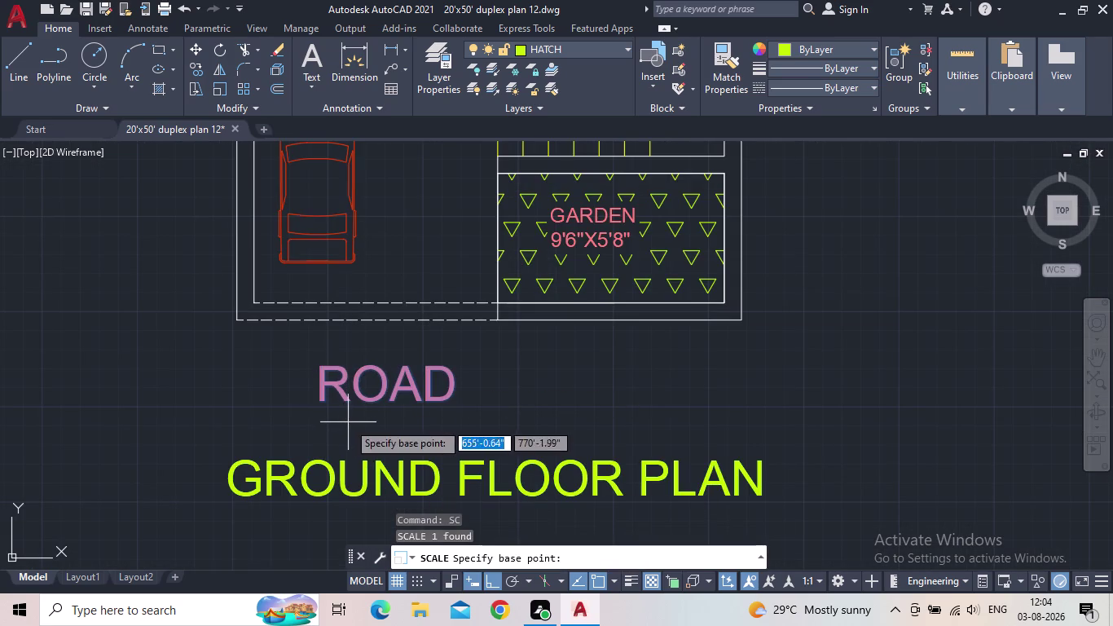
click(348, 422)
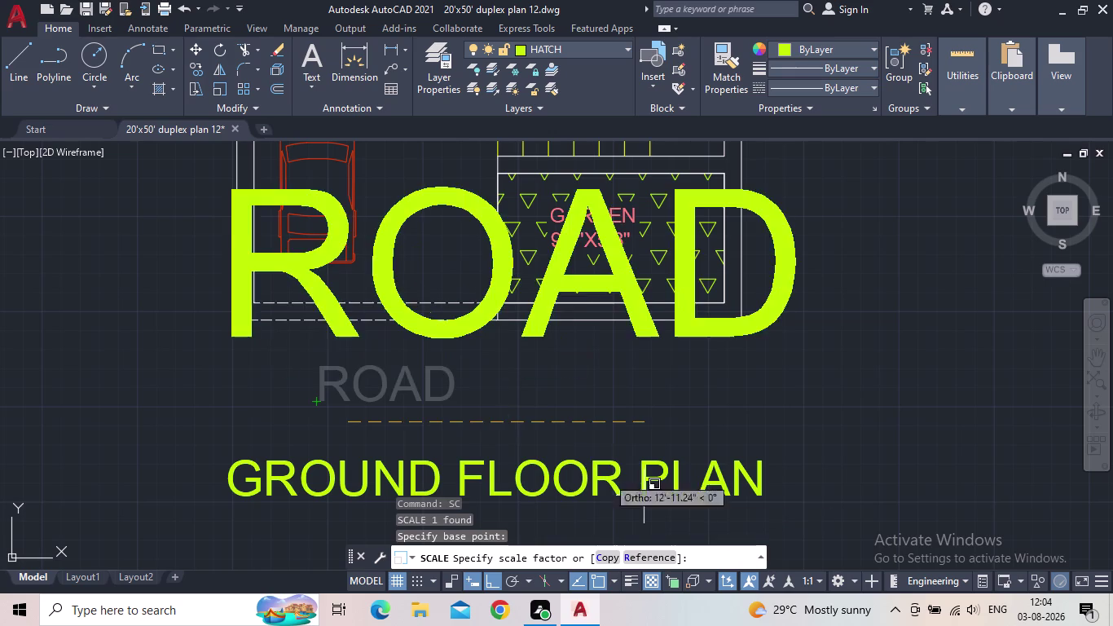
click(387, 398)
Grip-move the resized ROAD label to sit centred above the title.
click(342, 409)
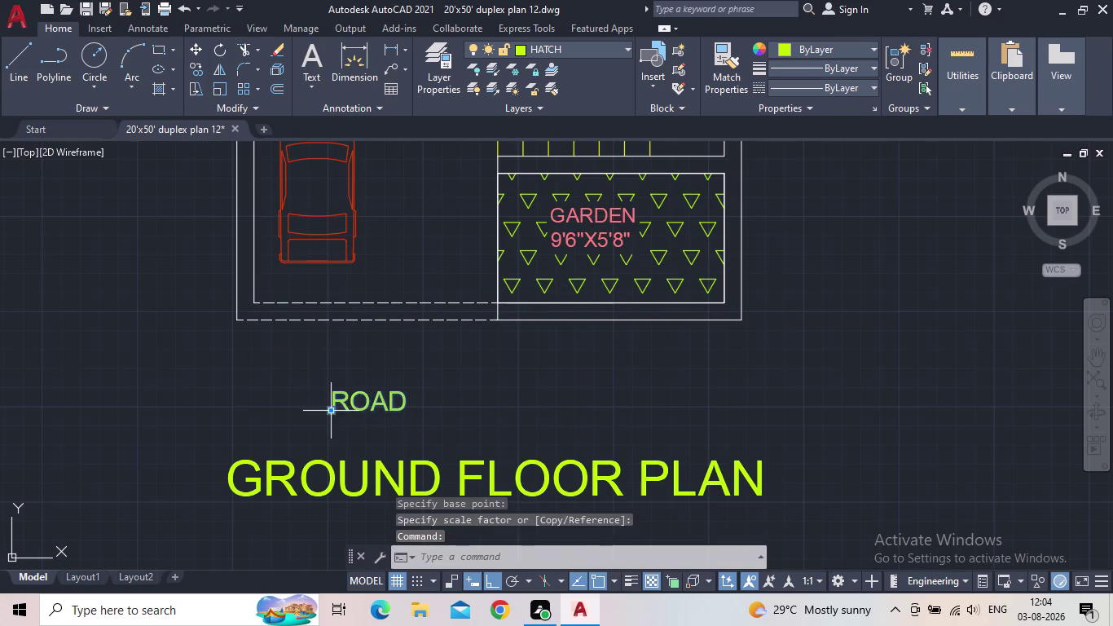
click(332, 407)
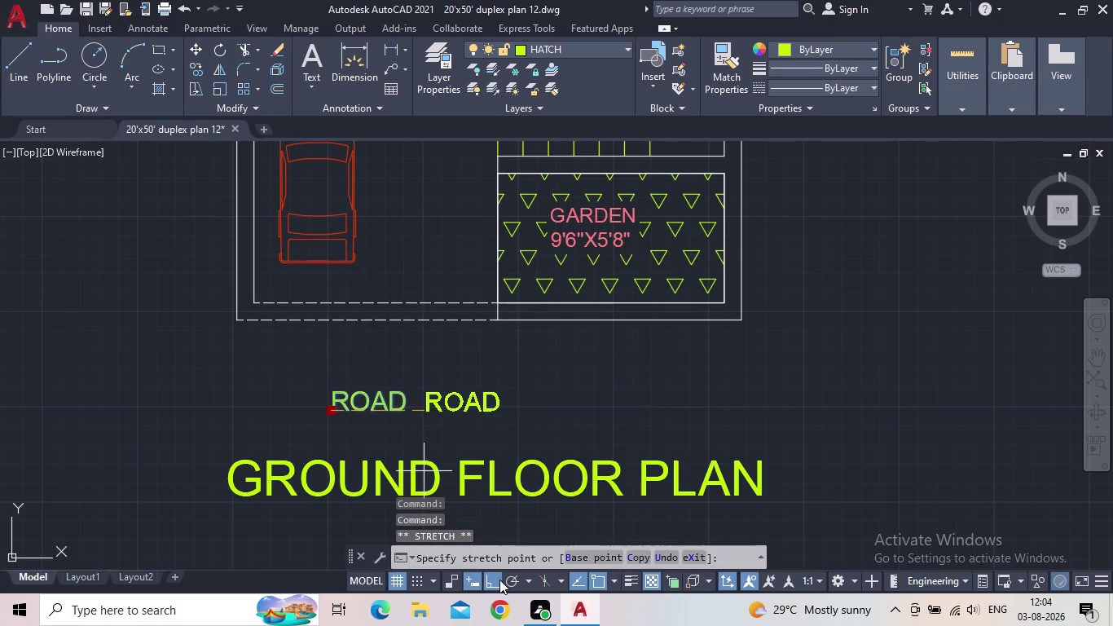
click(495, 580)
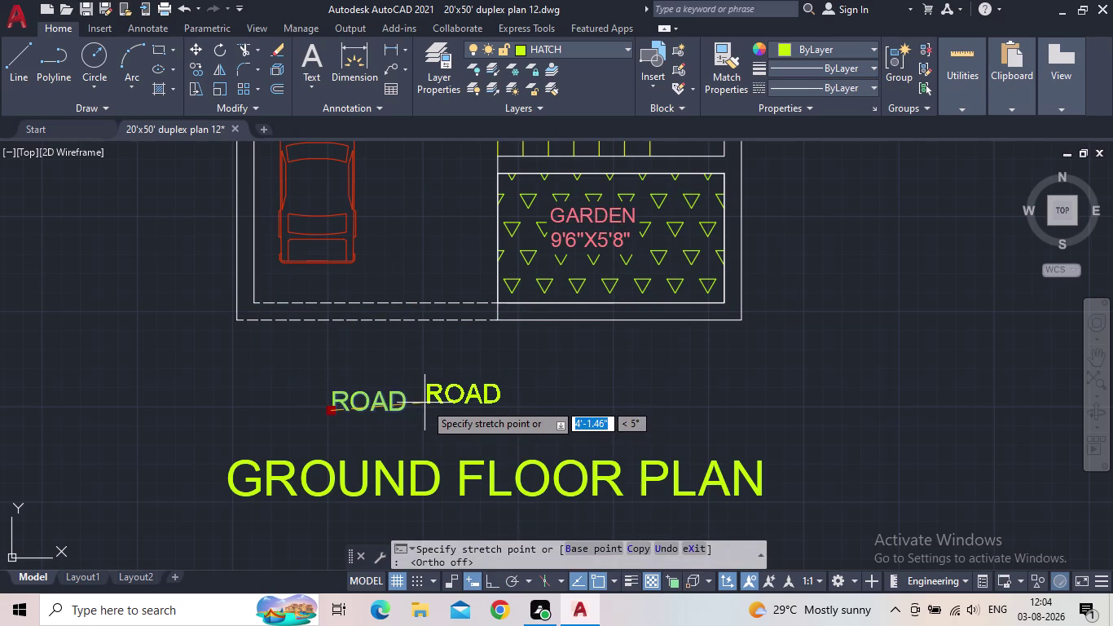
click(410, 400)
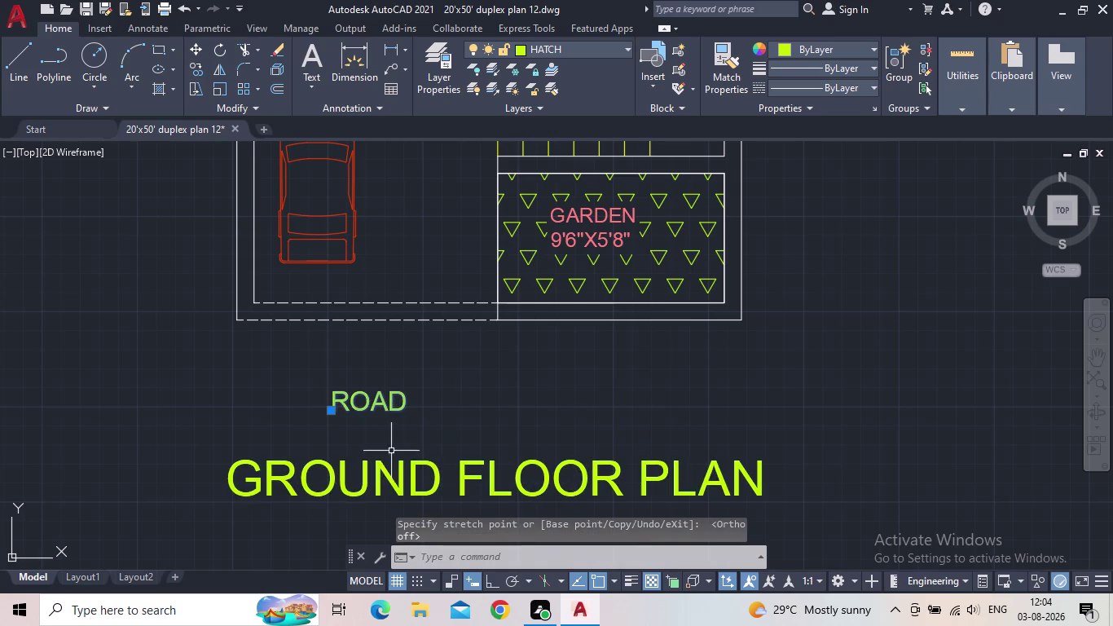
click(333, 412)
click(378, 406)
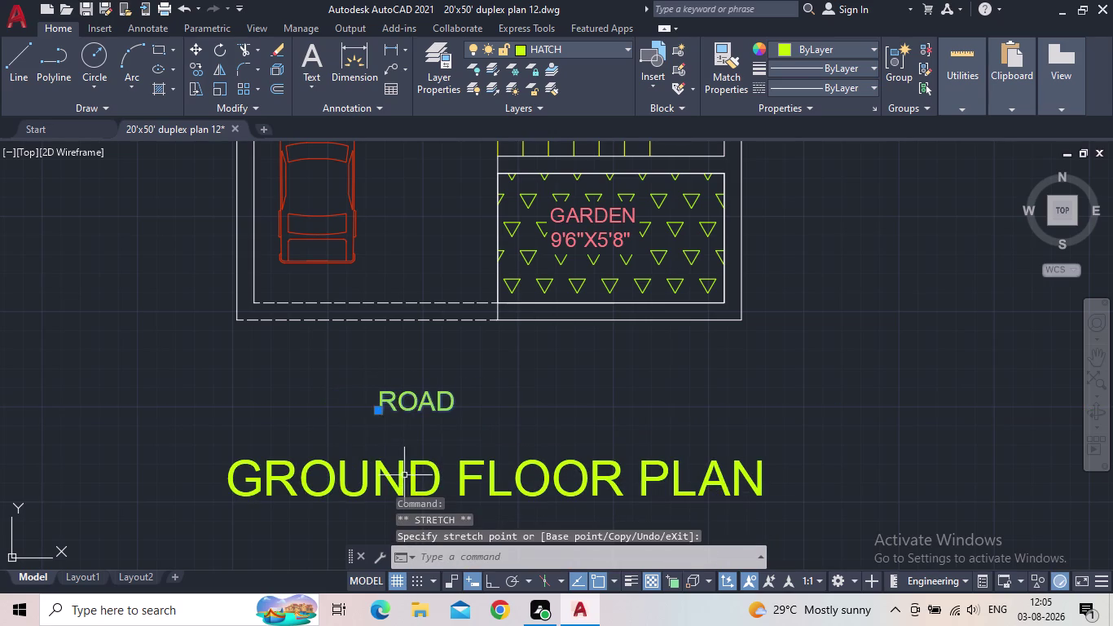
key(Escape)
Bring the plan and its labels into view and save the drawing.
scroll(down, 3)
middle_drag(443, 481, 363, 347)
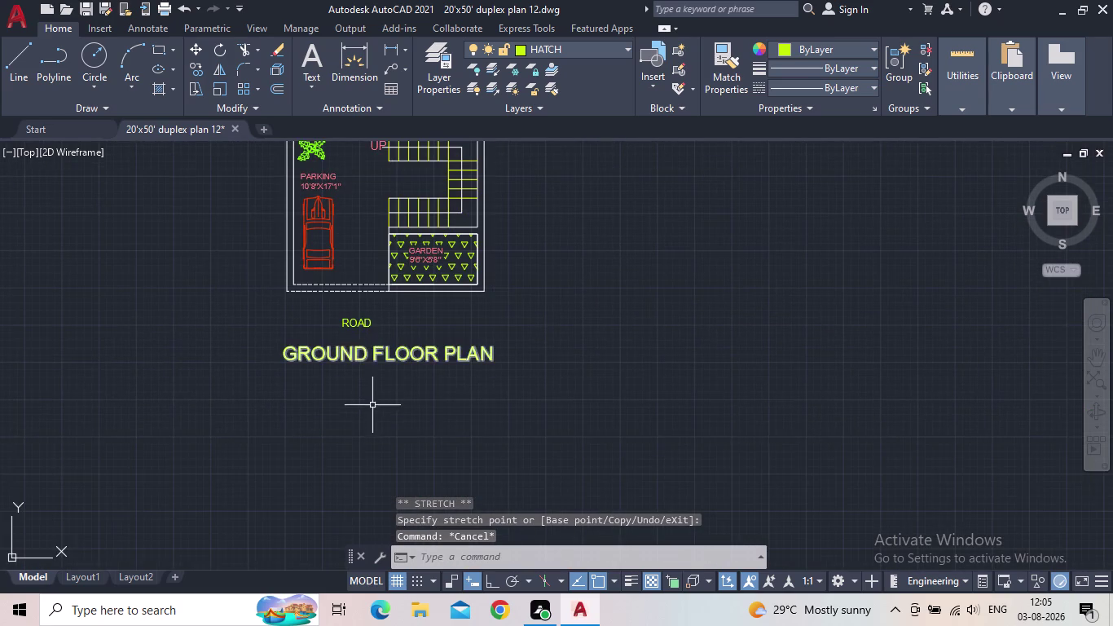
middle_drag(378, 416, 399, 512)
middle_drag(377, 465, 176, 507)
scroll(down, 3)
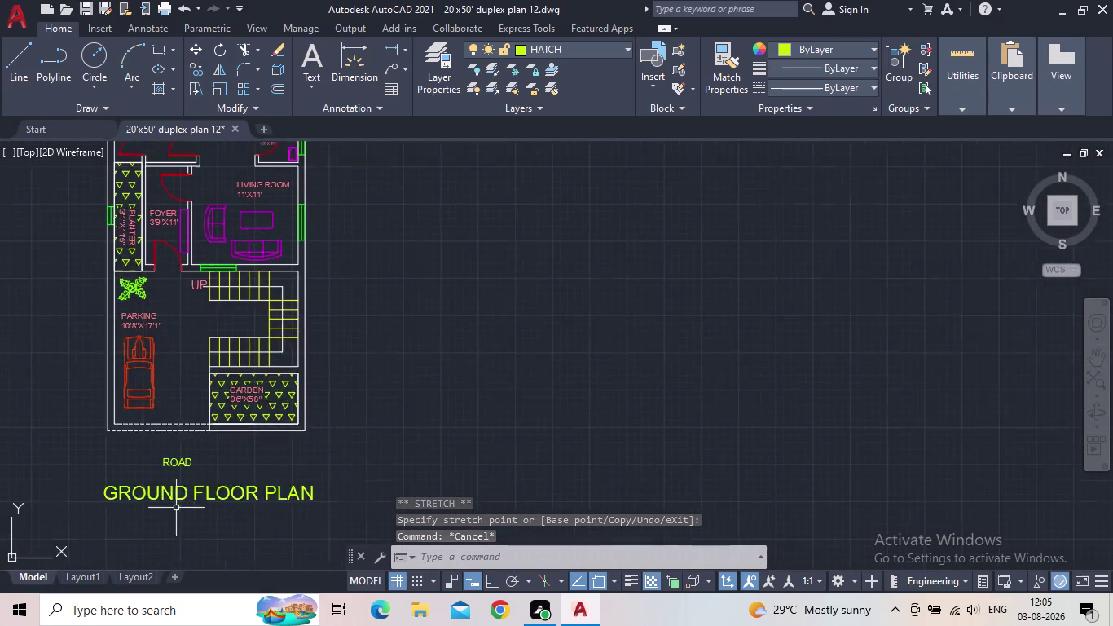
click(88, 9)
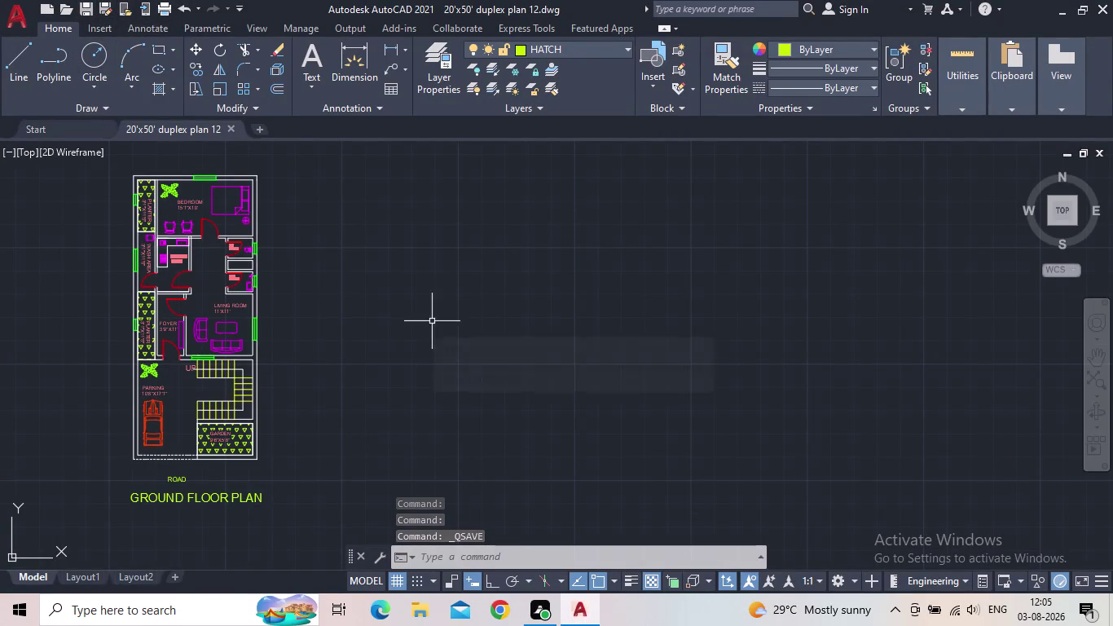
middle_drag(432, 350, 579, 366)
middle_drag(493, 398, 513, 320)
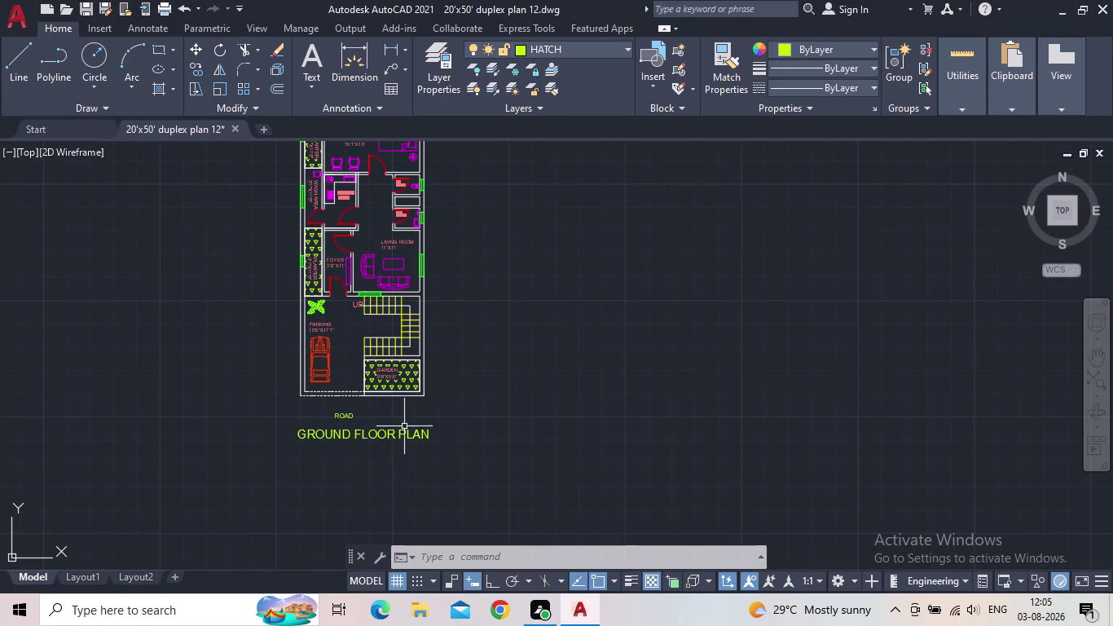
scroll(down, 3)
click(83, 8)
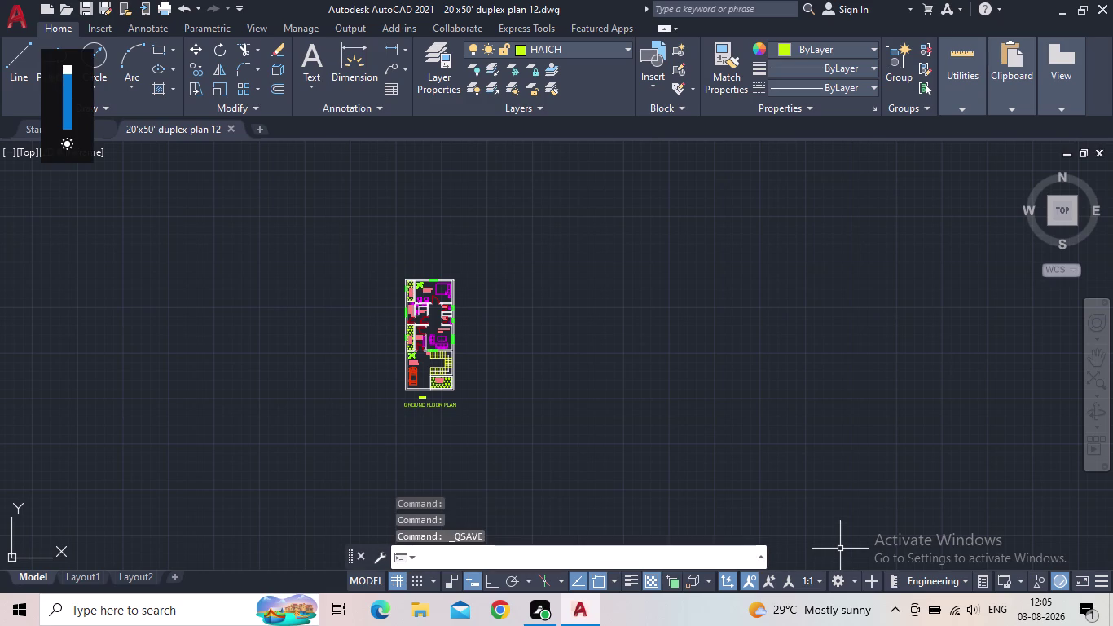
scroll(up, 3)
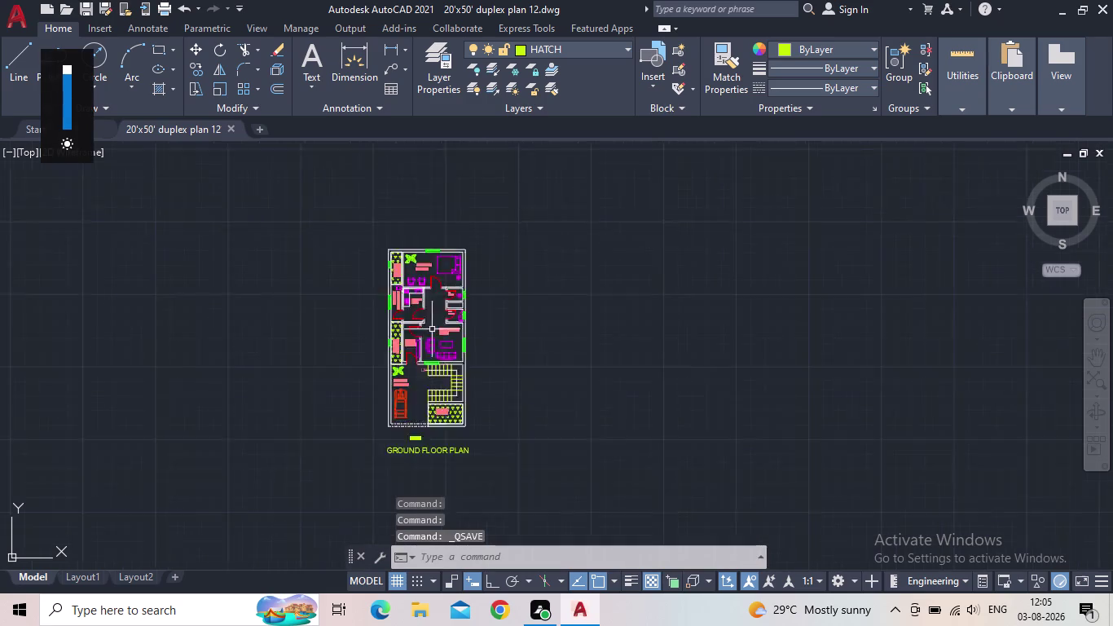
scroll(up, 3)
middle_drag(465, 350, 485, 287)
scroll(down, 3)
scroll(down, 3)
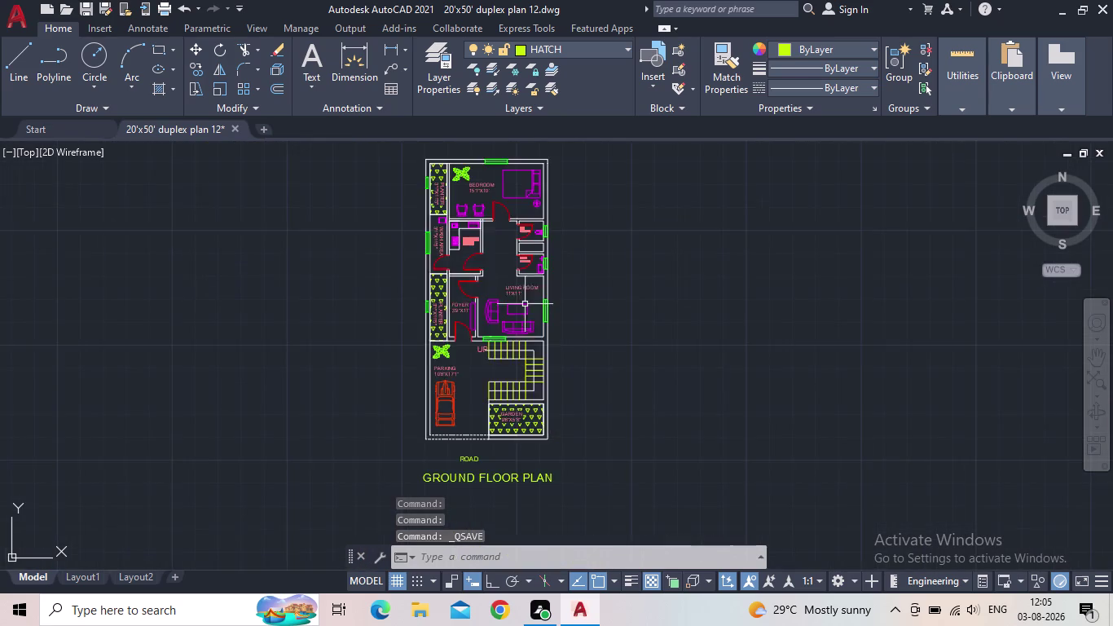
scroll(down, 3)
middle_drag(592, 354, 413, 318)
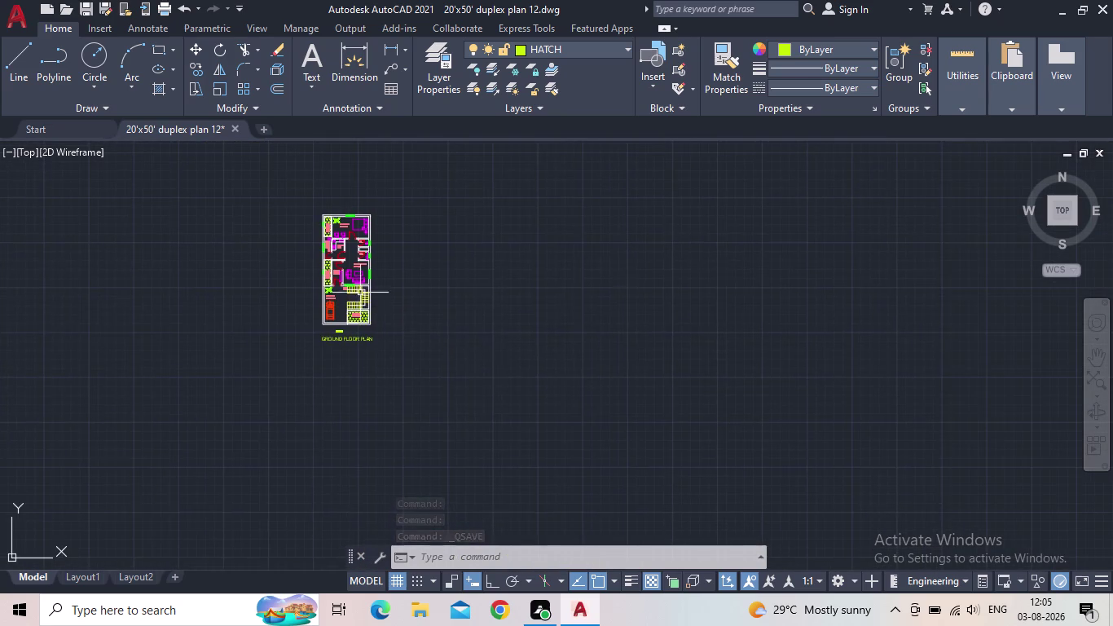
scroll(up, 3)
scroll(down, 3)
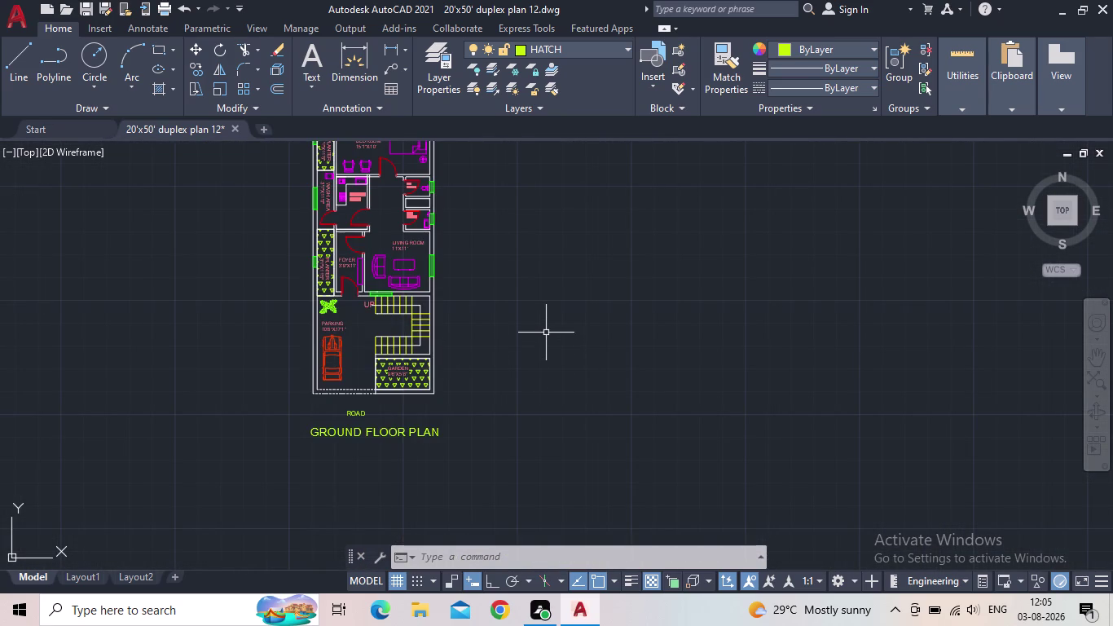
scroll(down, 3)
middle_drag(515, 368, 532, 397)
scroll(up, 3)
middle_drag(432, 421, 435, 425)
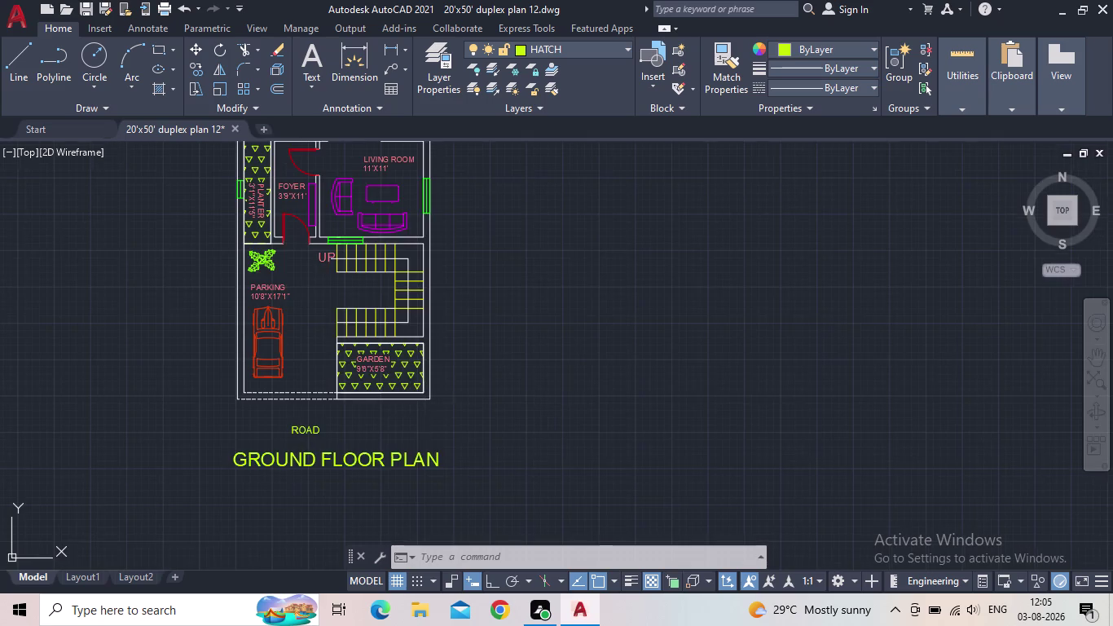
middle_drag(434, 425, 565, 484)
Window-select the entire ground floor plan.
click(618, 484)
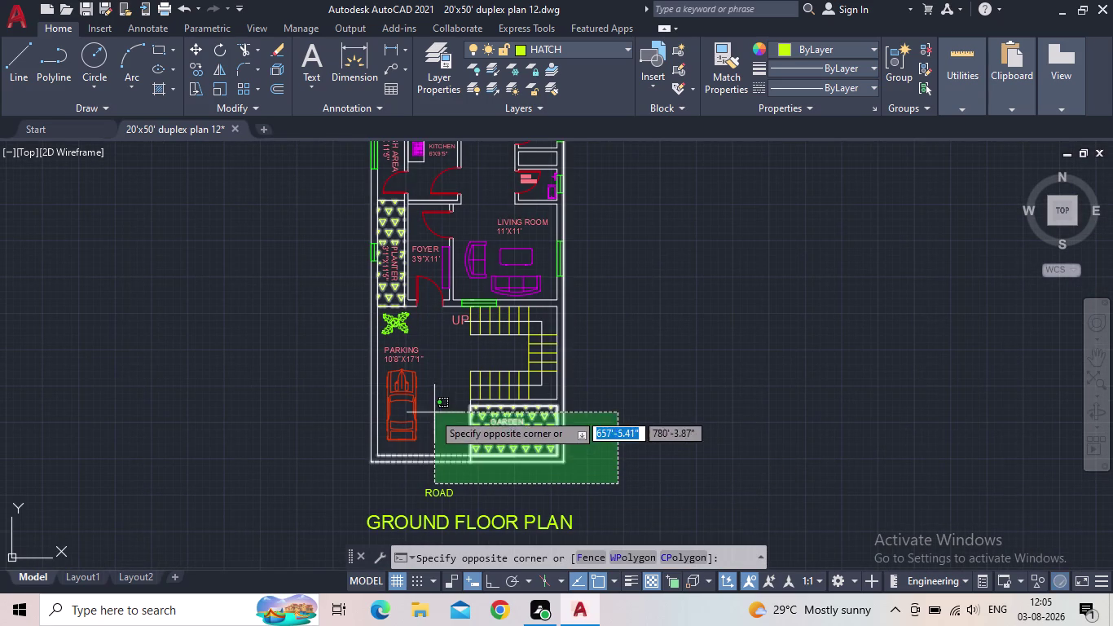
middle_drag(294, 253, 303, 321)
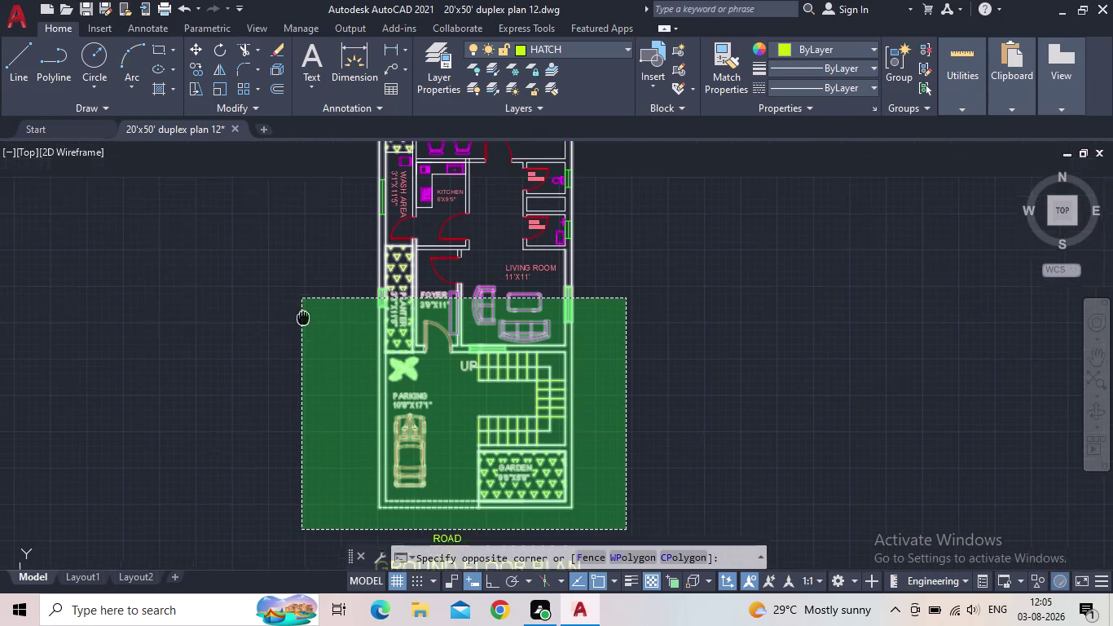
middle_drag(303, 321, 306, 388)
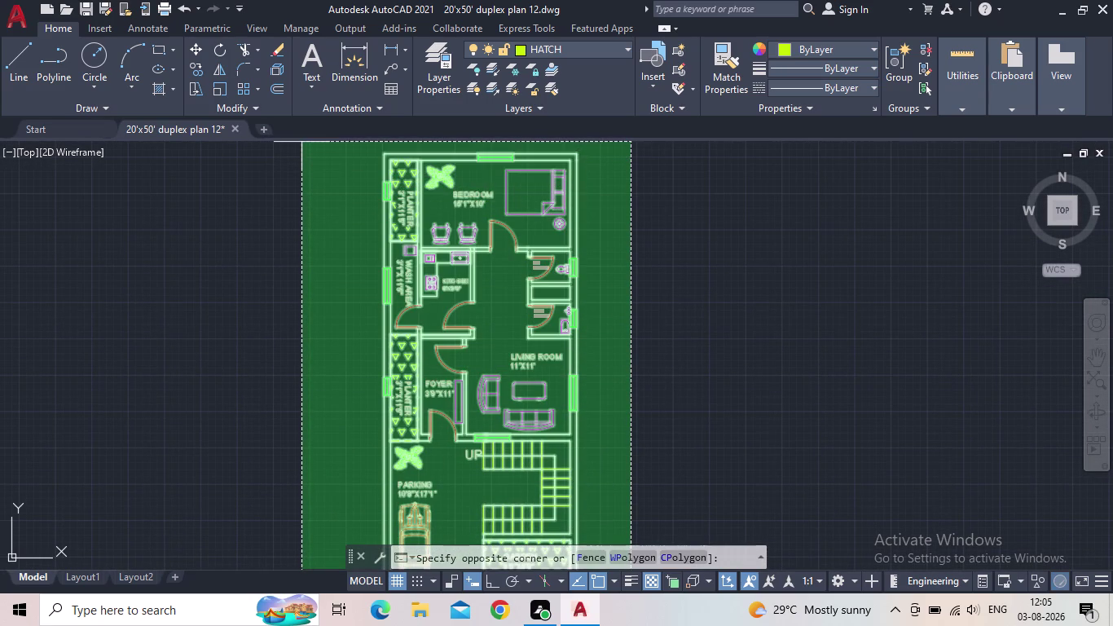
middle_drag(300, 140, 316, 173)
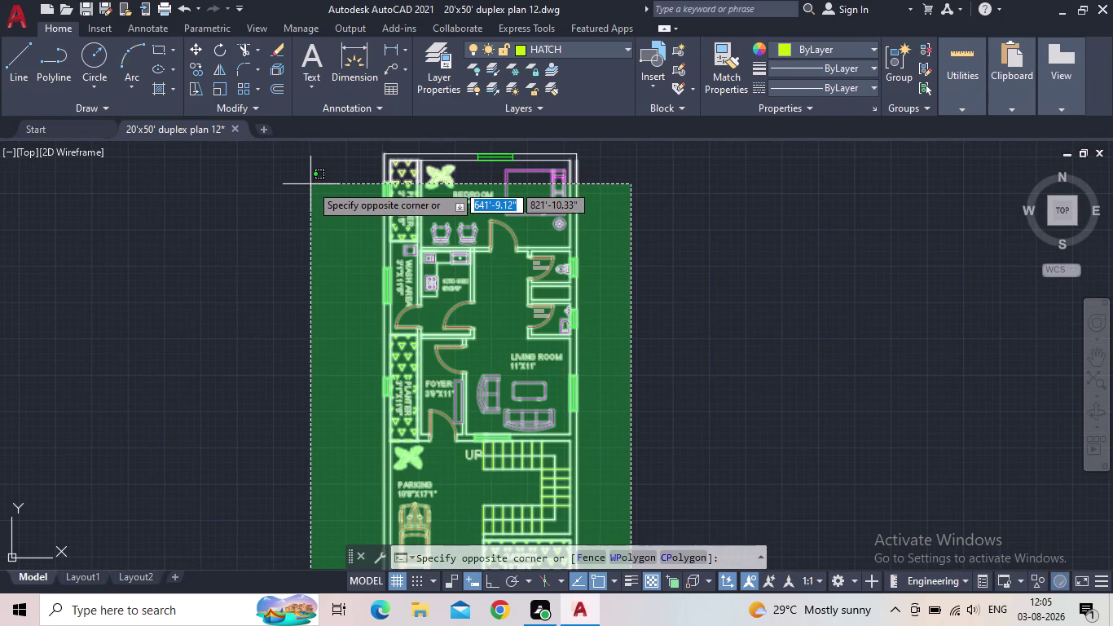
middle_drag(310, 184, 332, 264)
click(289, 179)
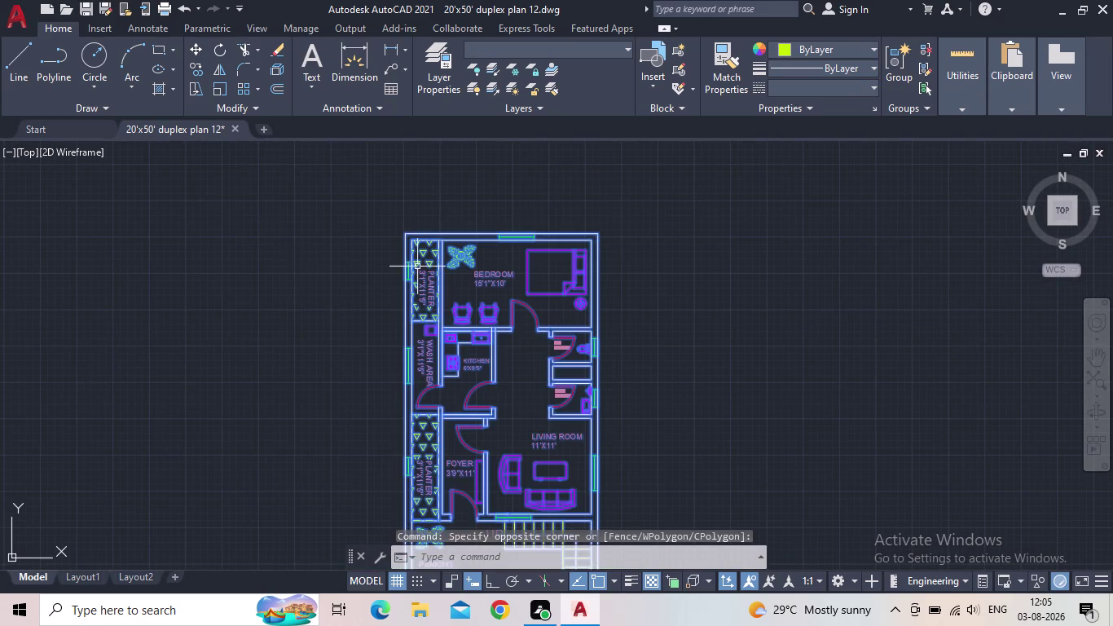
scroll(down, 3)
middle_drag(460, 269, 513, 221)
scroll(up, 3)
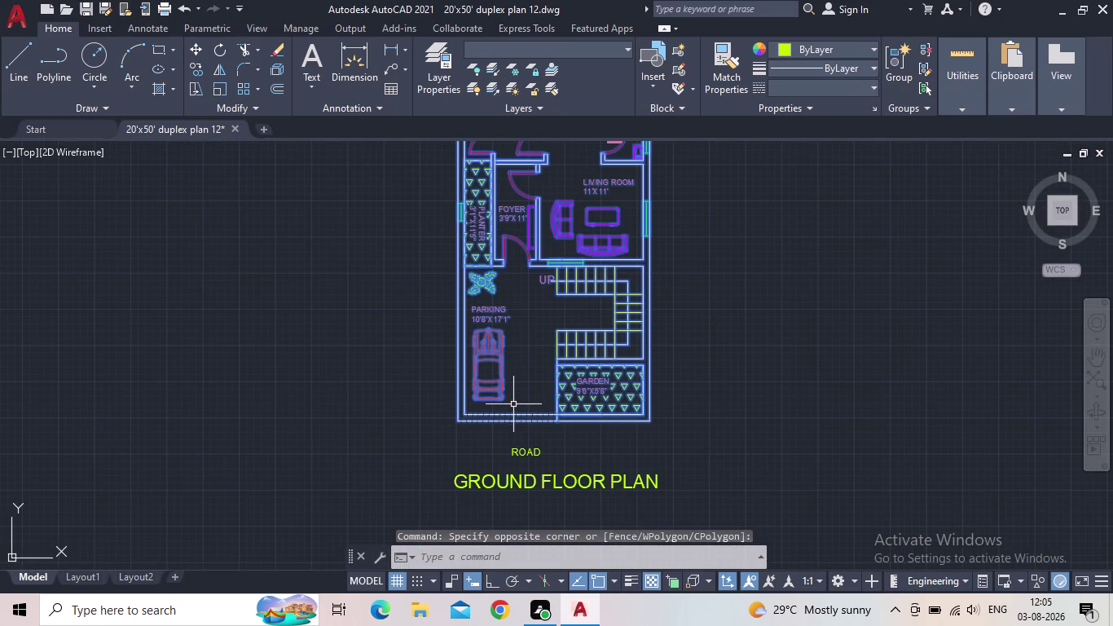
Start a CO copy with Ortho on, using the plan's bottom-left corner as base point.
key(c)
key(o)
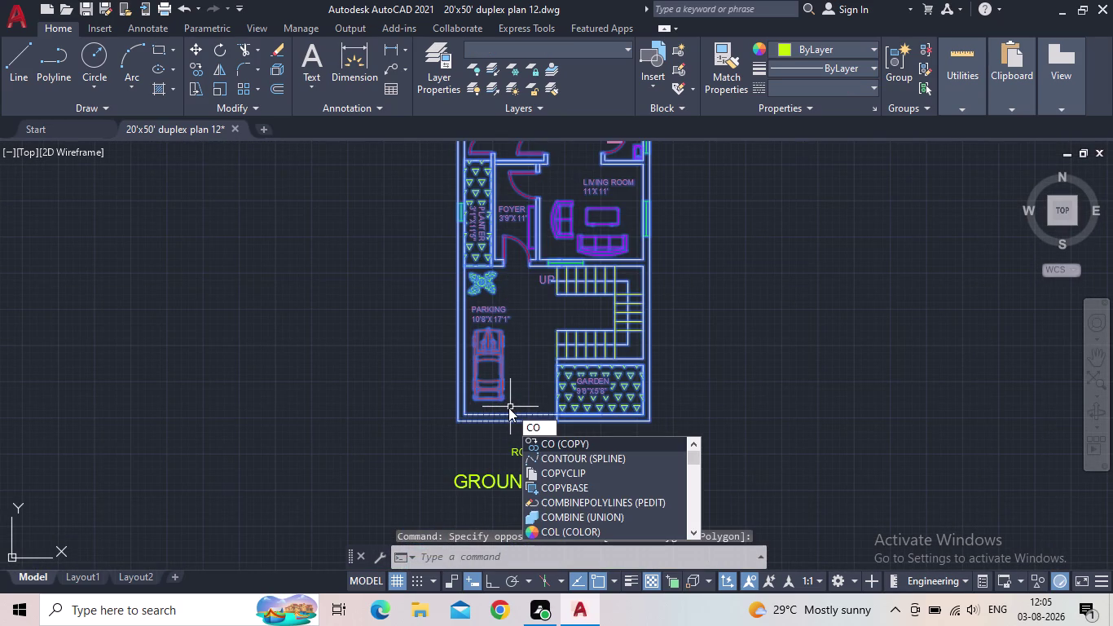
key(Return)
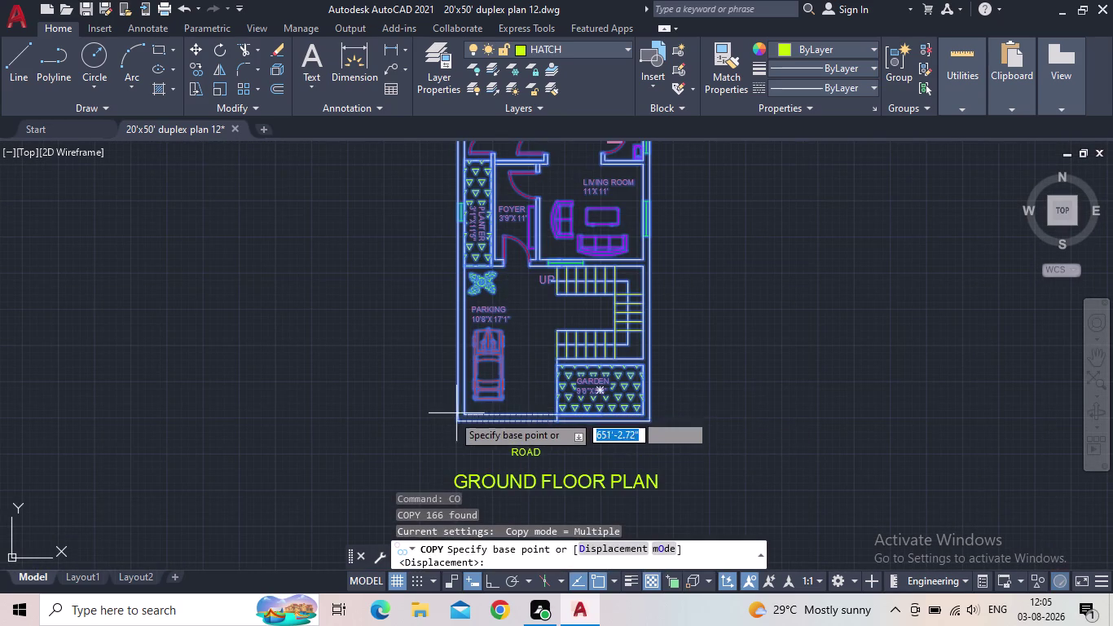
scroll(up, 3)
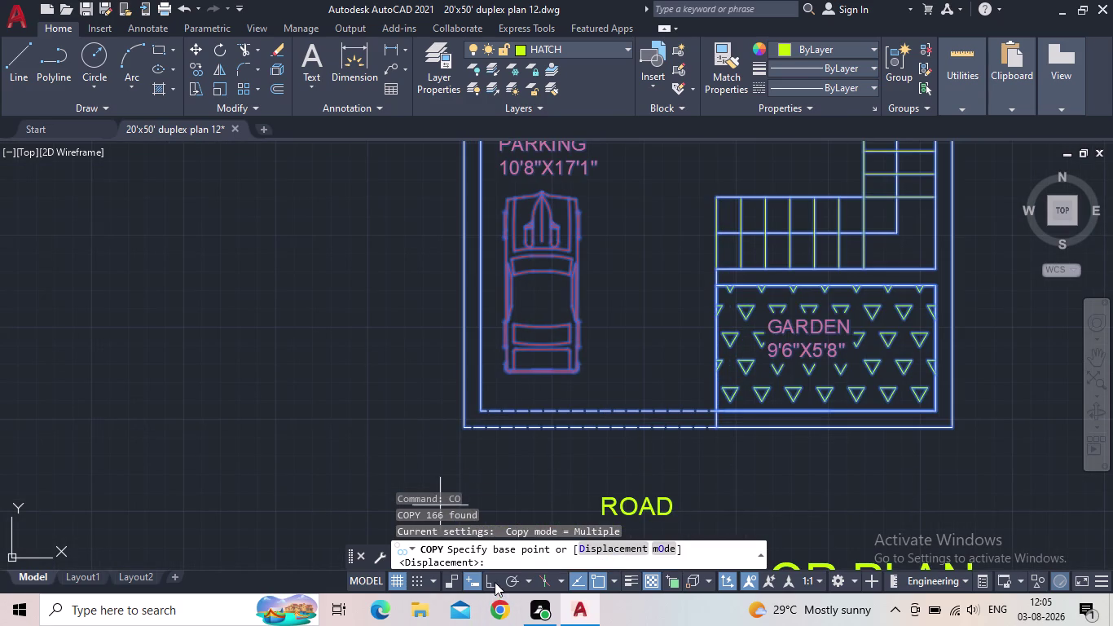
click(494, 581)
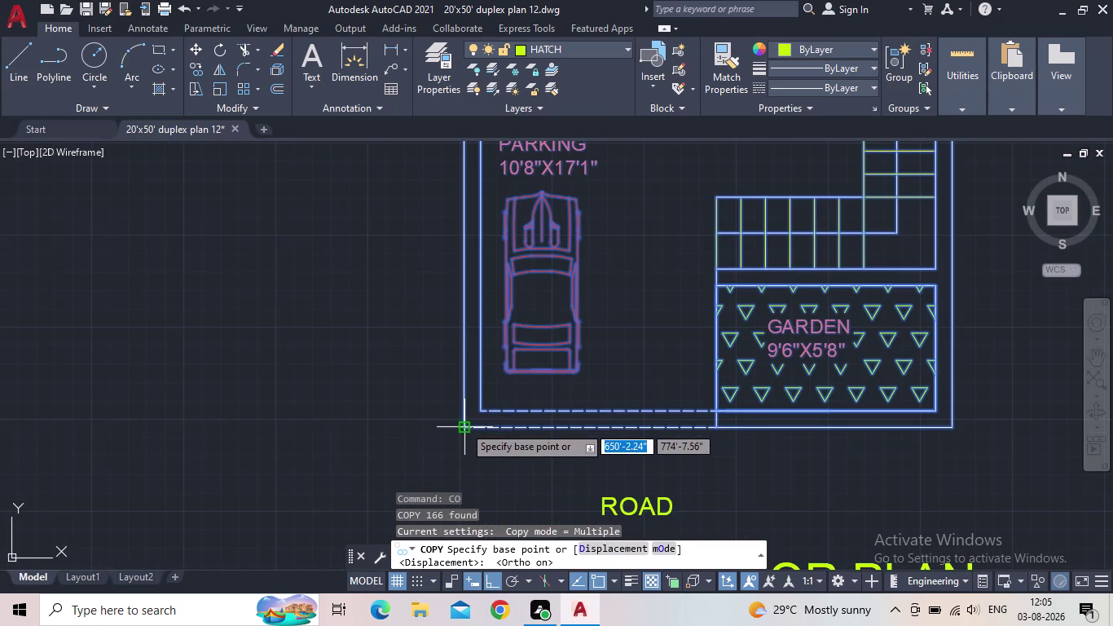
click(464, 425)
Place the copy to the right of the original and save the drawing.
middle_drag(861, 440, 81, 391)
scroll(down, 3)
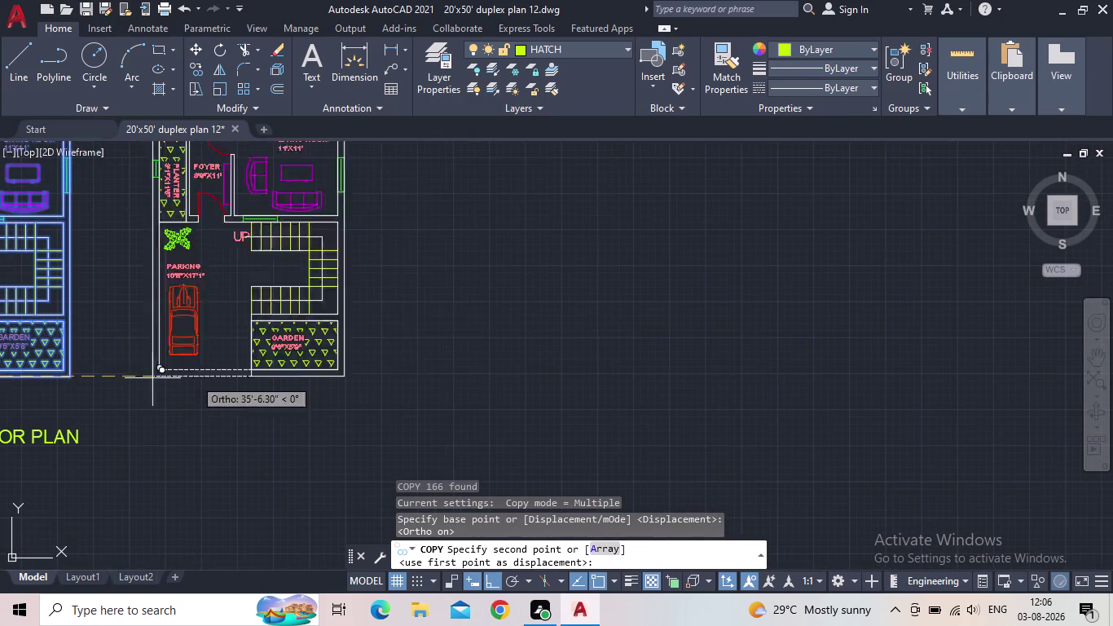
middle_drag(367, 396, 649, 478)
scroll(down, 3)
middle_drag(637, 456, 579, 406)
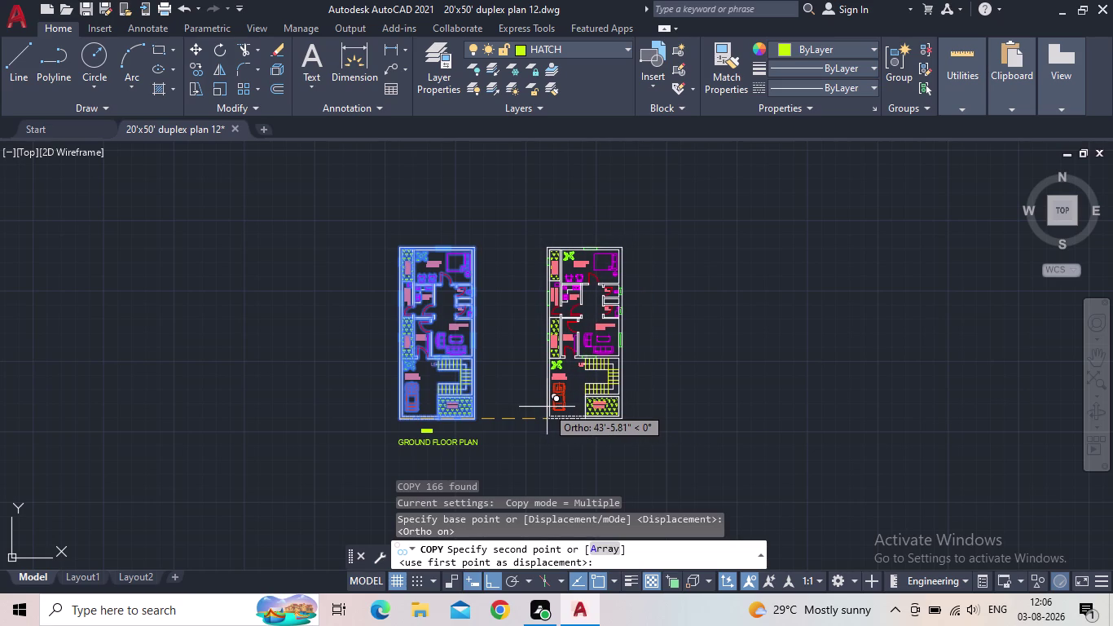
click(548, 407)
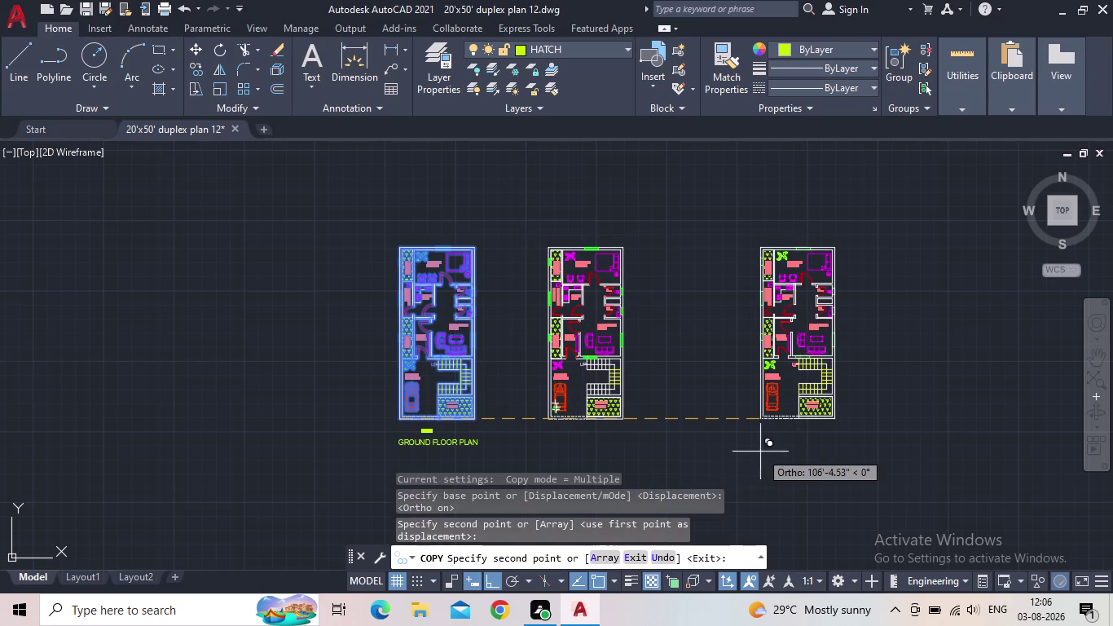
key(Escape)
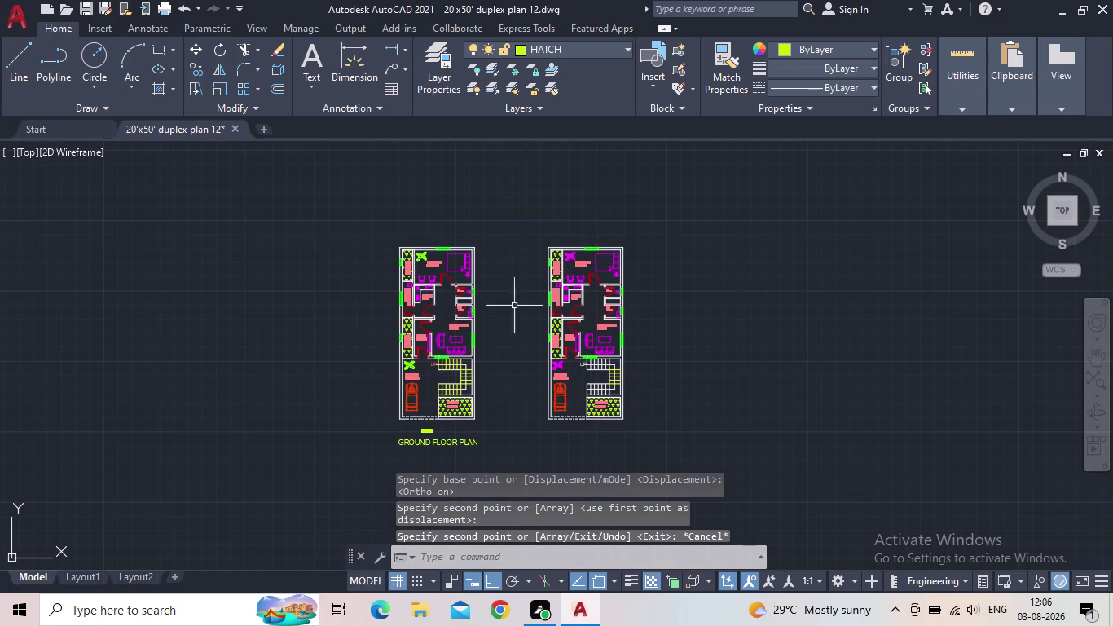
click(83, 6)
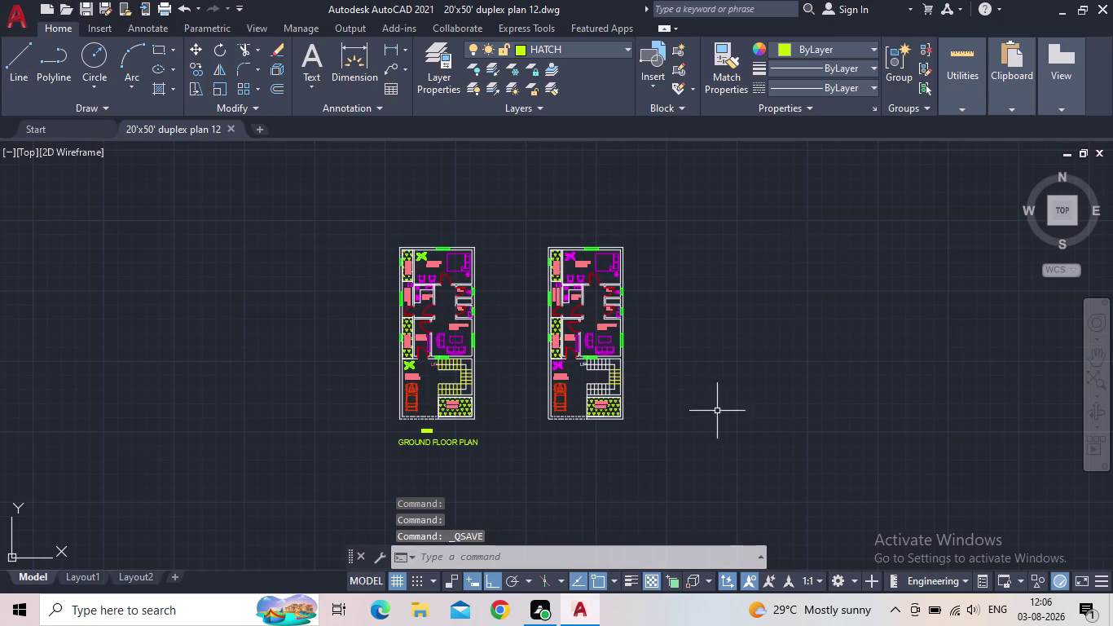
Select the garden hatch in the copied plan.
middle_drag(608, 413, 608, 413)
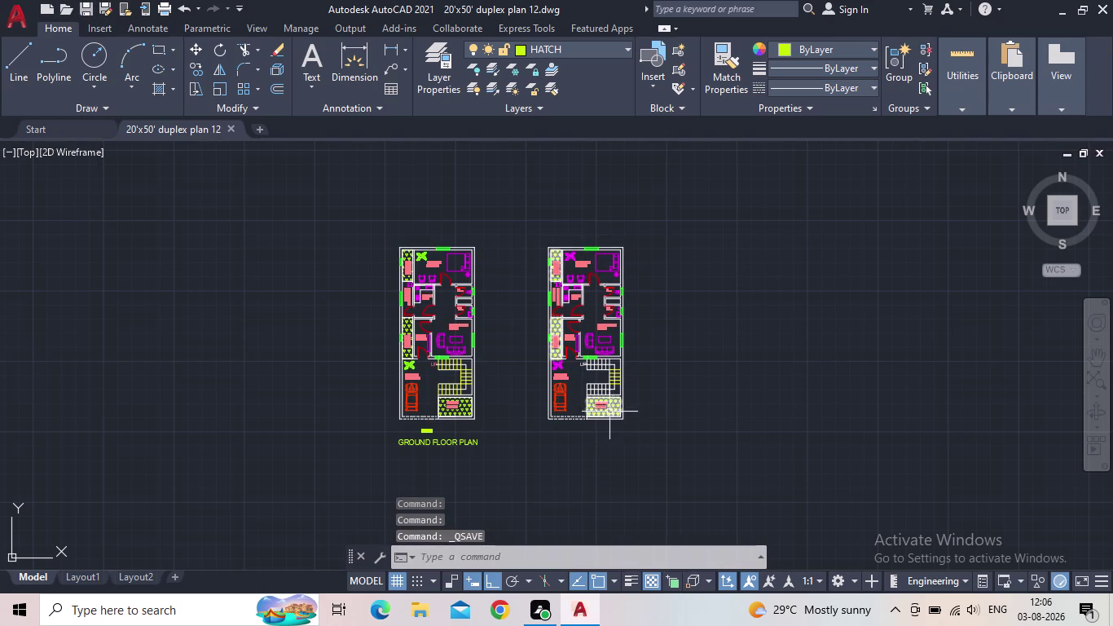
middle_drag(607, 413, 520, 394)
scroll(up, 3)
middle_drag(526, 374, 533, 411)
scroll(up, 3)
click(542, 409)
click(489, 413)
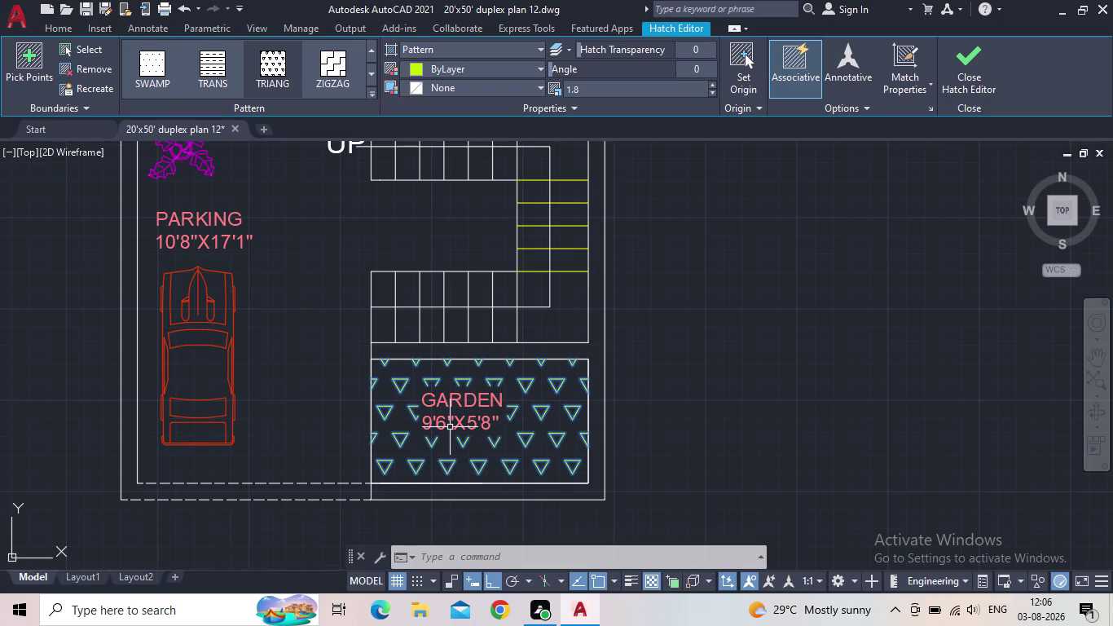
Delete the garden hatch and the garden label from the copy.
key(Delete)
scroll(down, 3)
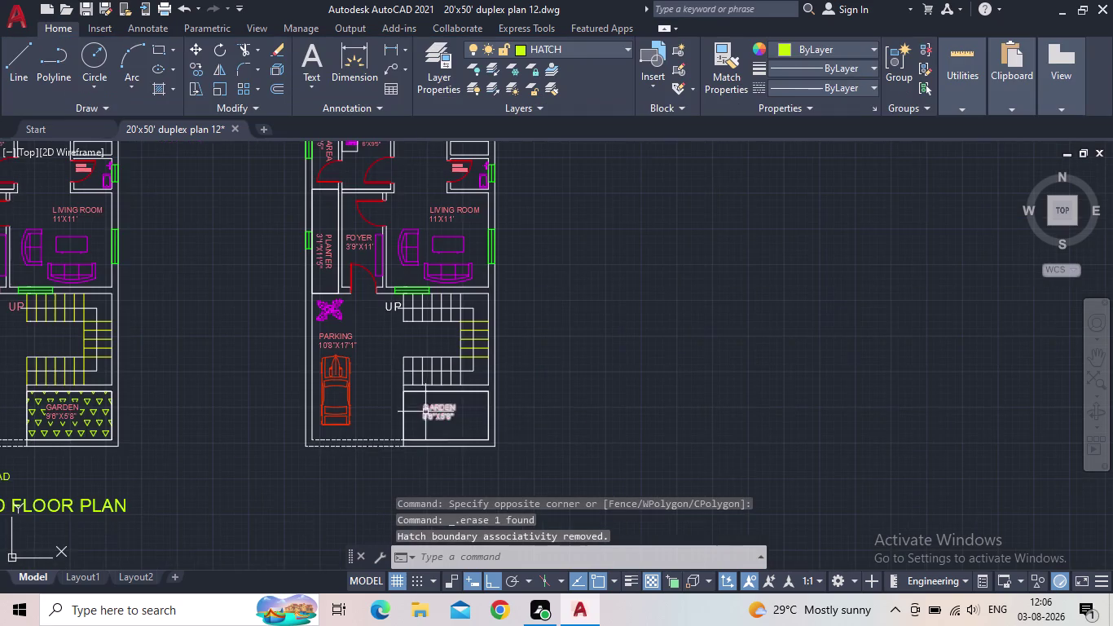
middle_drag(433, 401, 439, 421)
scroll(up, 3)
drag(495, 453, 459, 438)
click(408, 414)
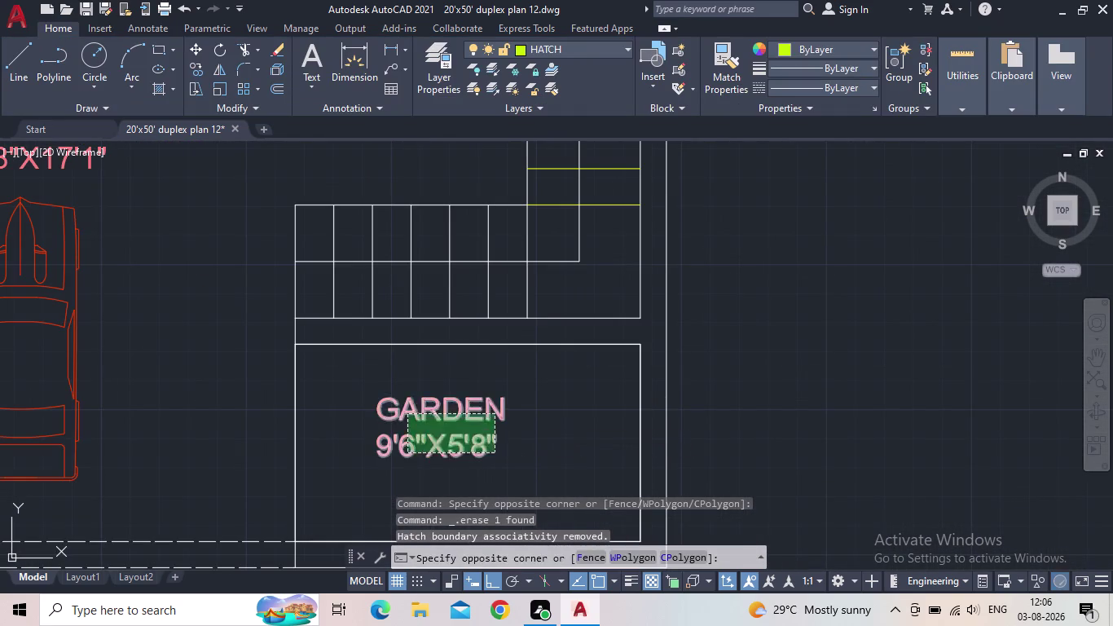
key(Delete)
Erase the car from the copy's parking area.
scroll(down, 3)
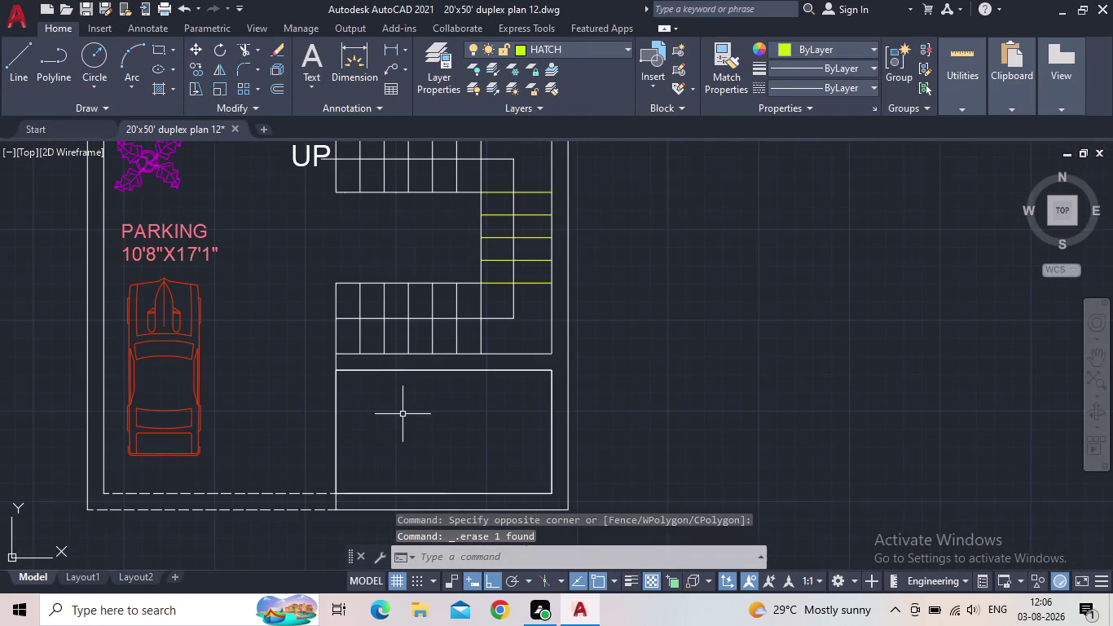
middle_drag(411, 421, 501, 446)
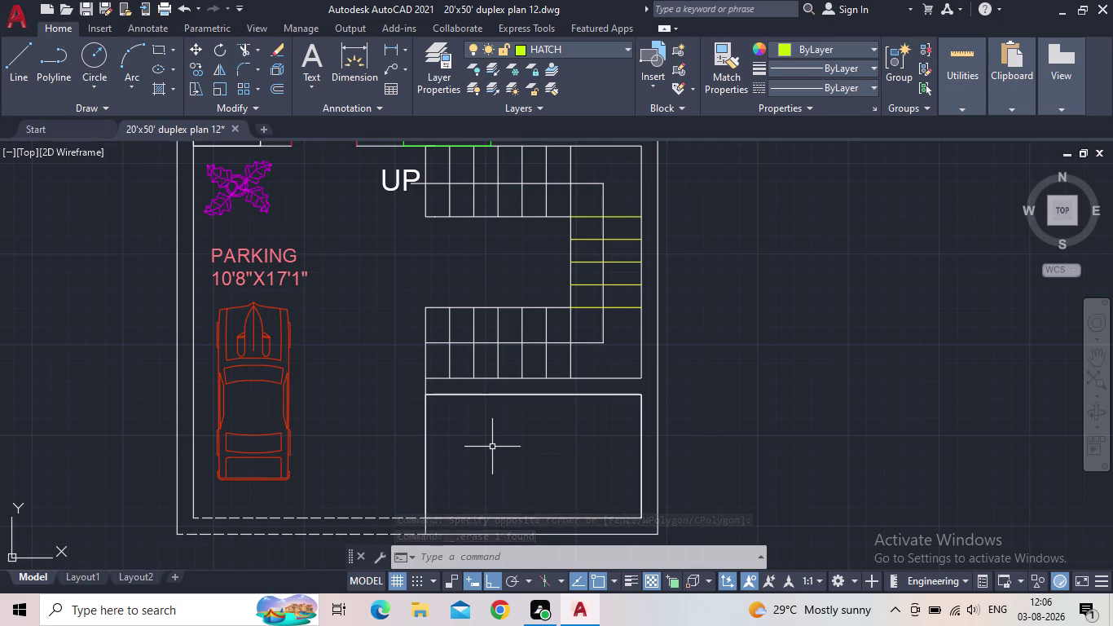
scroll(down, 3)
drag(446, 453, 438, 446)
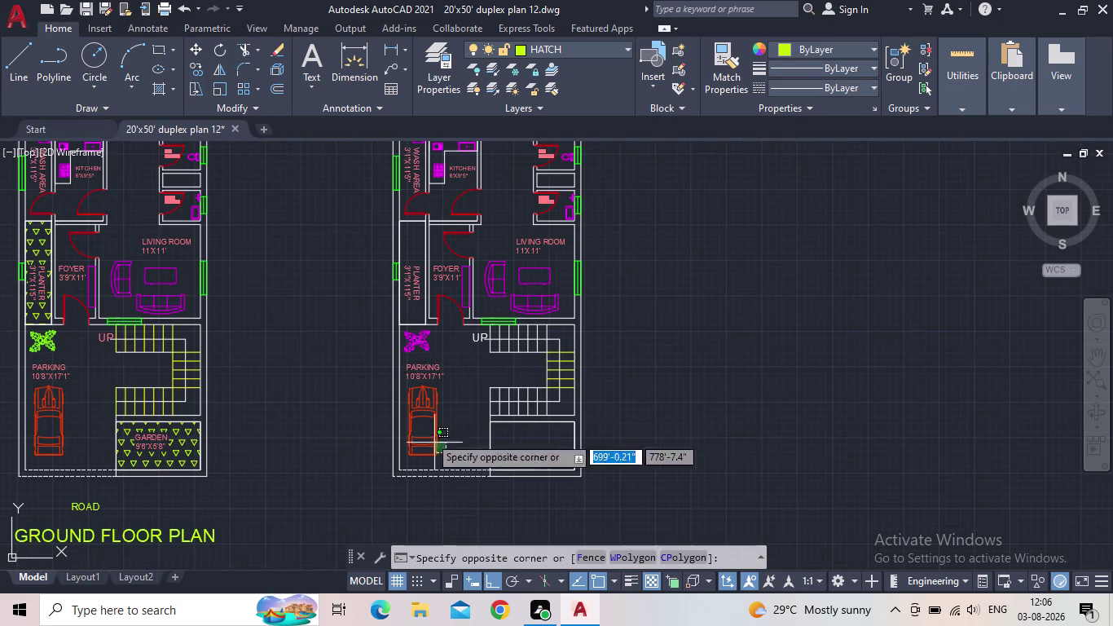
click(405, 416)
key(Delete)
Erase the plant and the parking label, then view both plans side by side.
drag(434, 404, 436, 397)
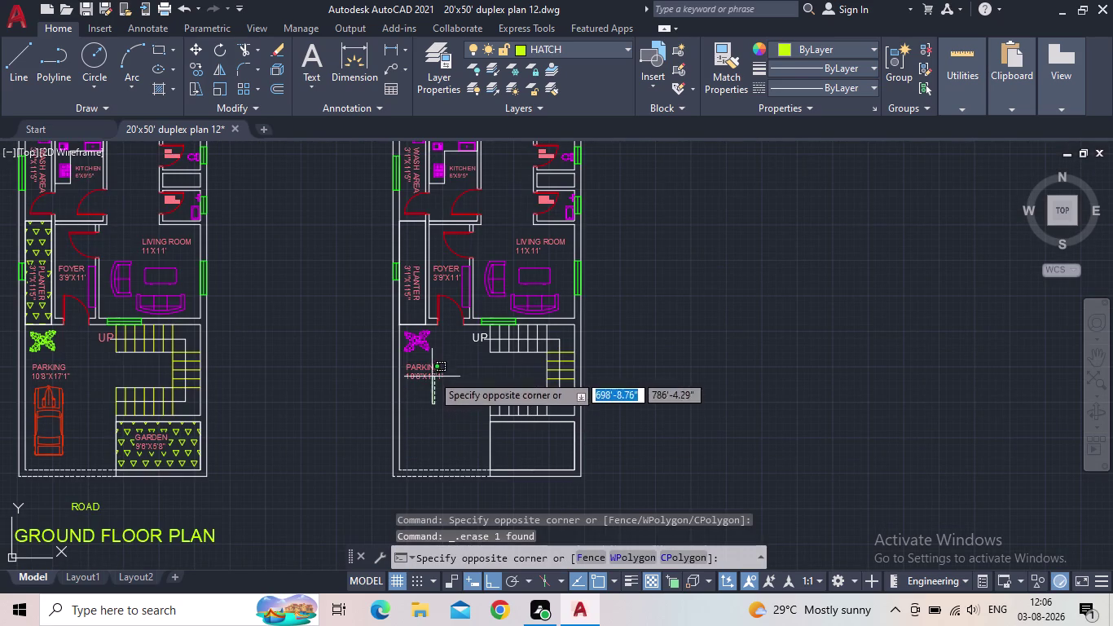
click(419, 342)
key(Delete)
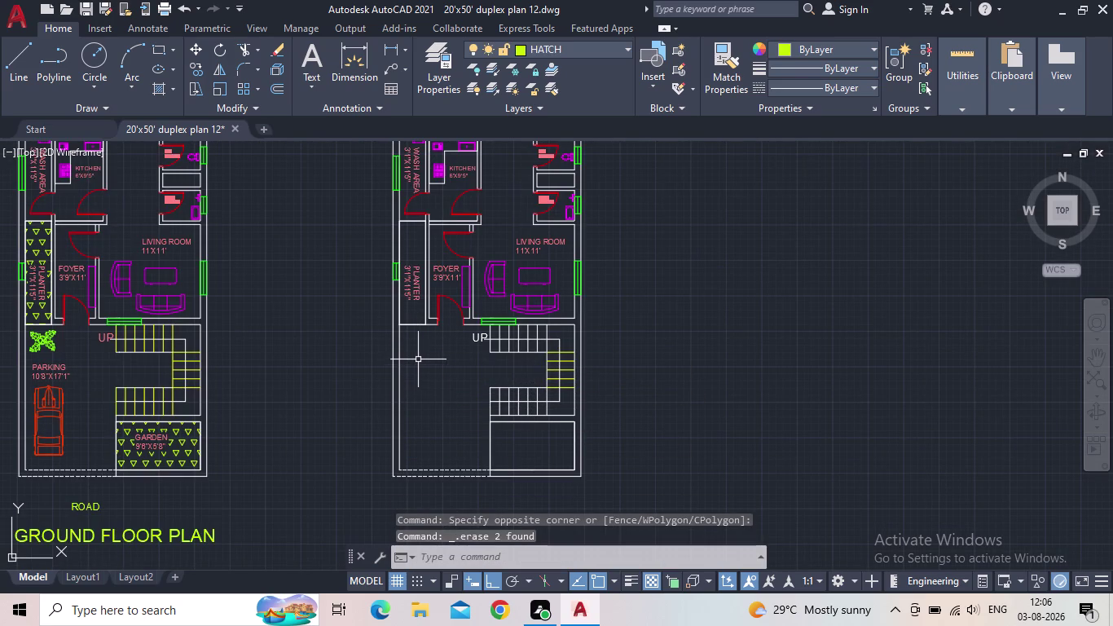
middle_drag(422, 359, 455, 454)
scroll(up, 3)
scroll(down, 3)
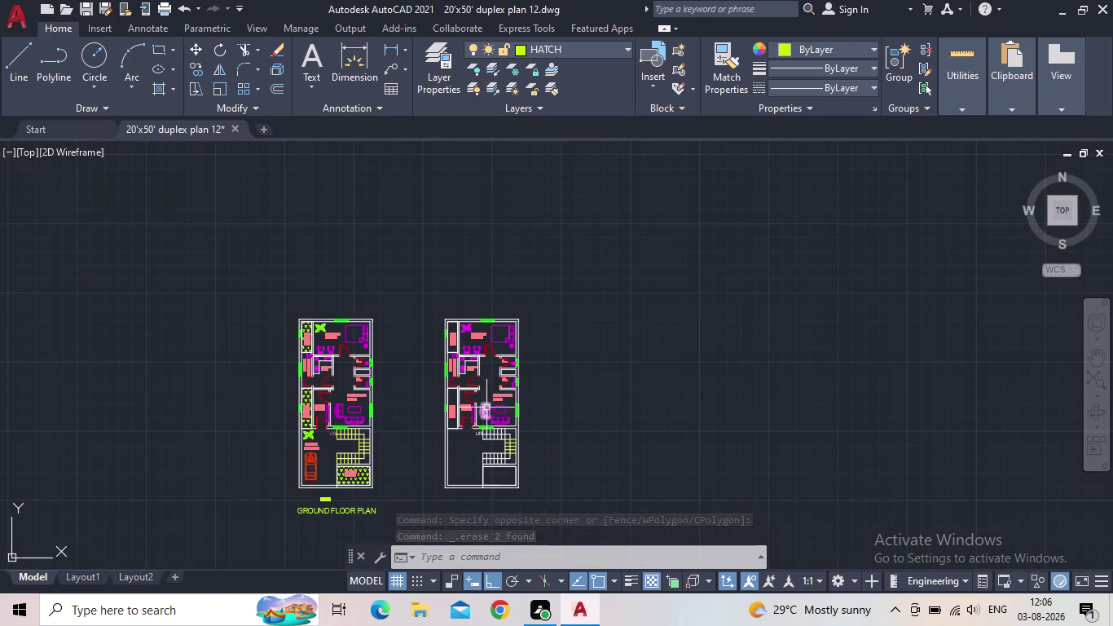
Delete the bedroom label at the top of the copied plan.
middle_drag(488, 394, 489, 458)
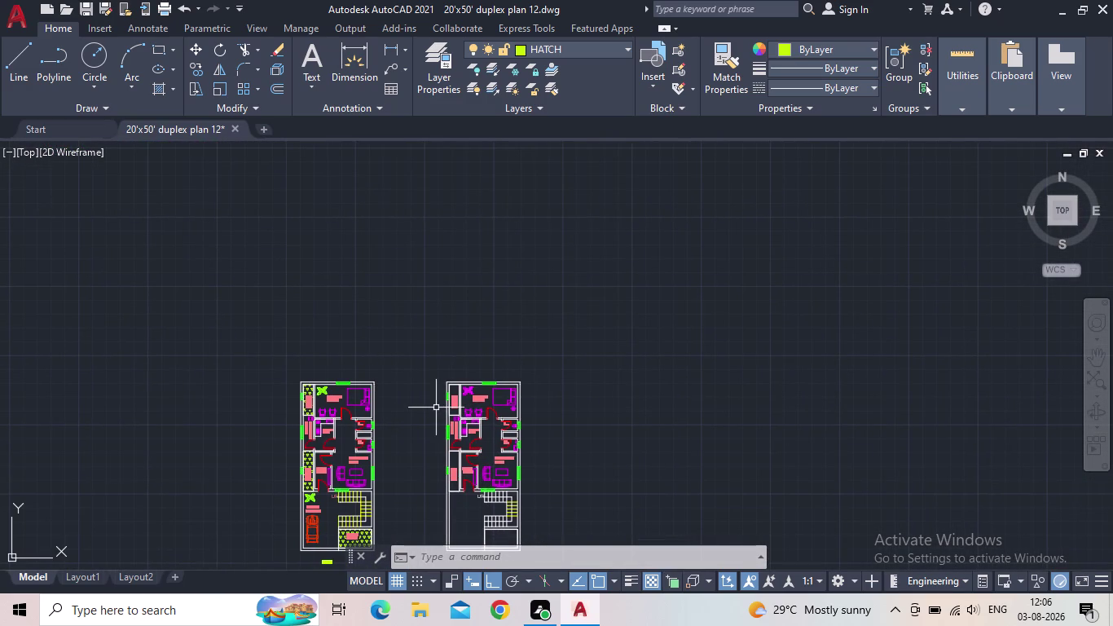
middle_drag(407, 404, 456, 536)
middle_drag(497, 495, 456, 360)
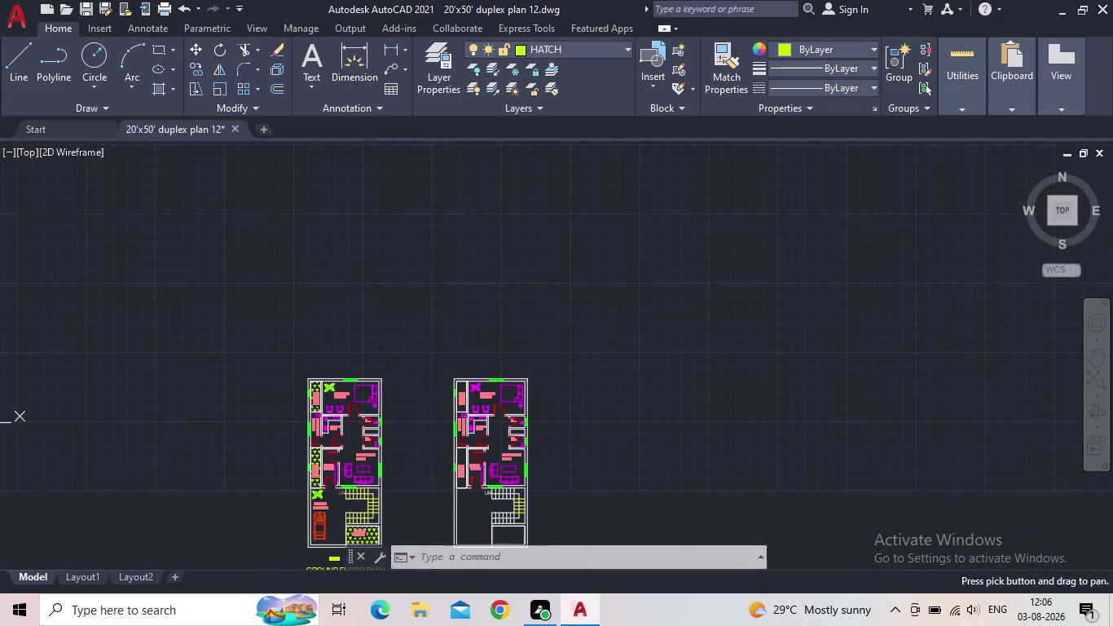
scroll(up, 3)
scroll(down, 3)
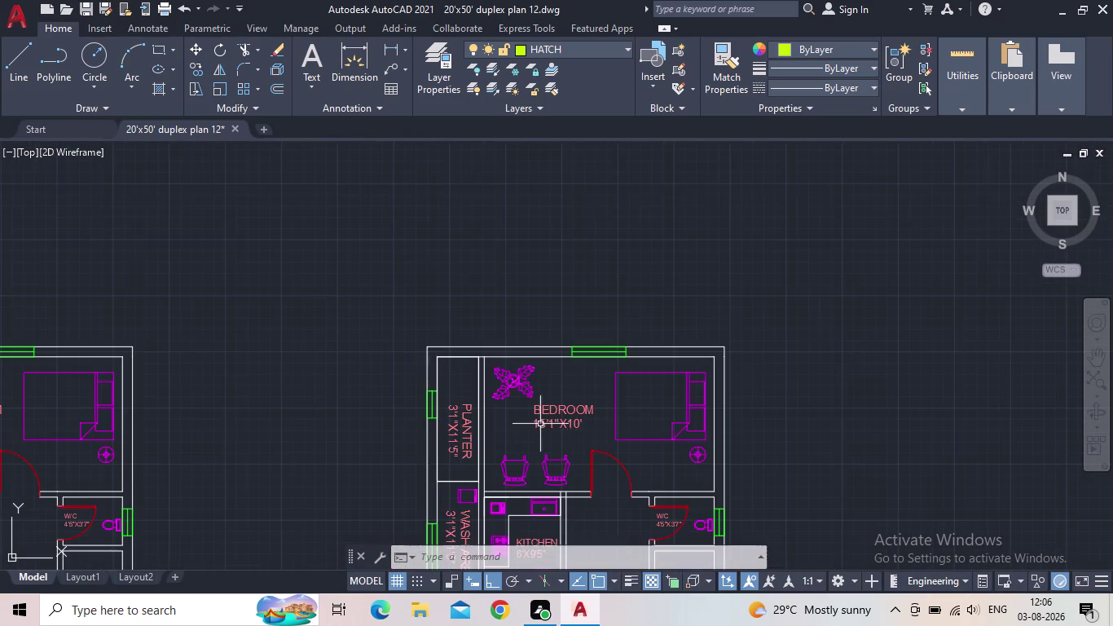
click(582, 433)
click(498, 377)
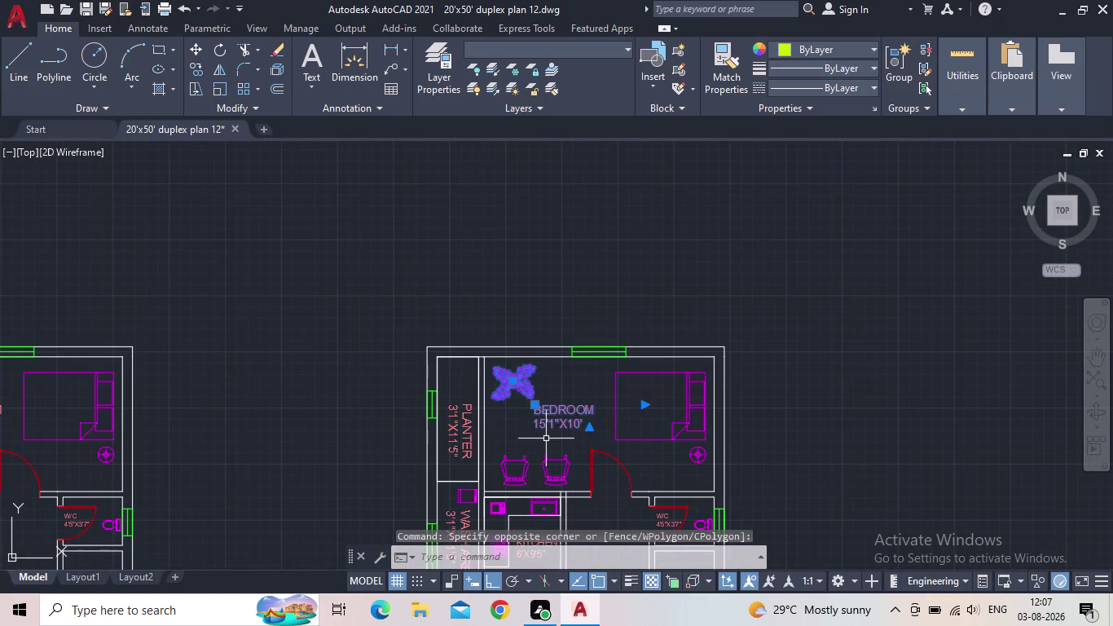
click(512, 382)
click(552, 266)
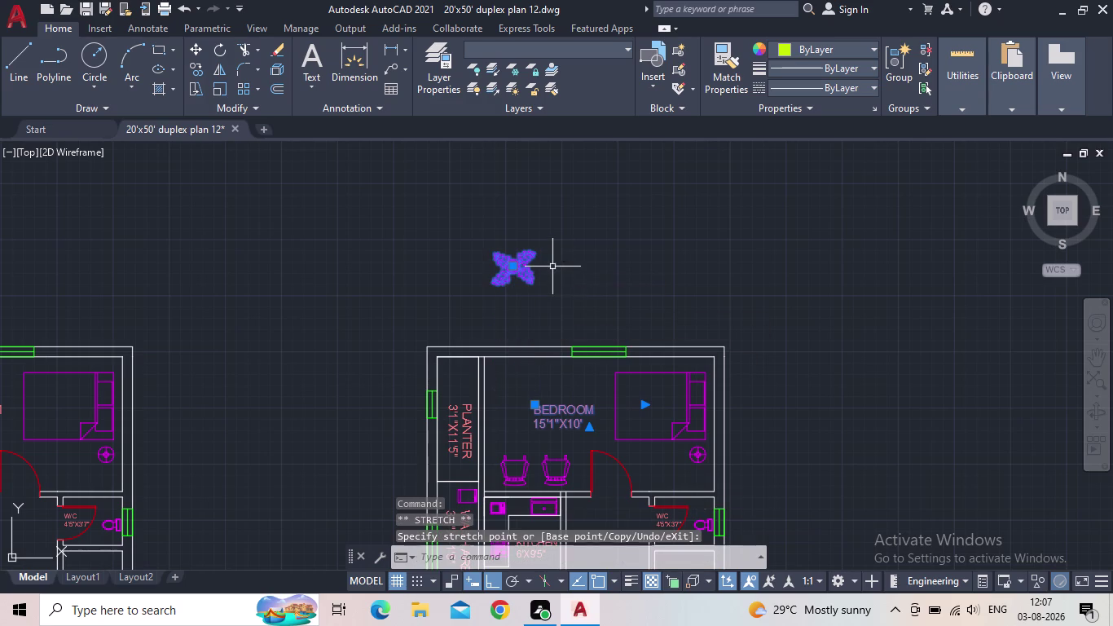
click(539, 407)
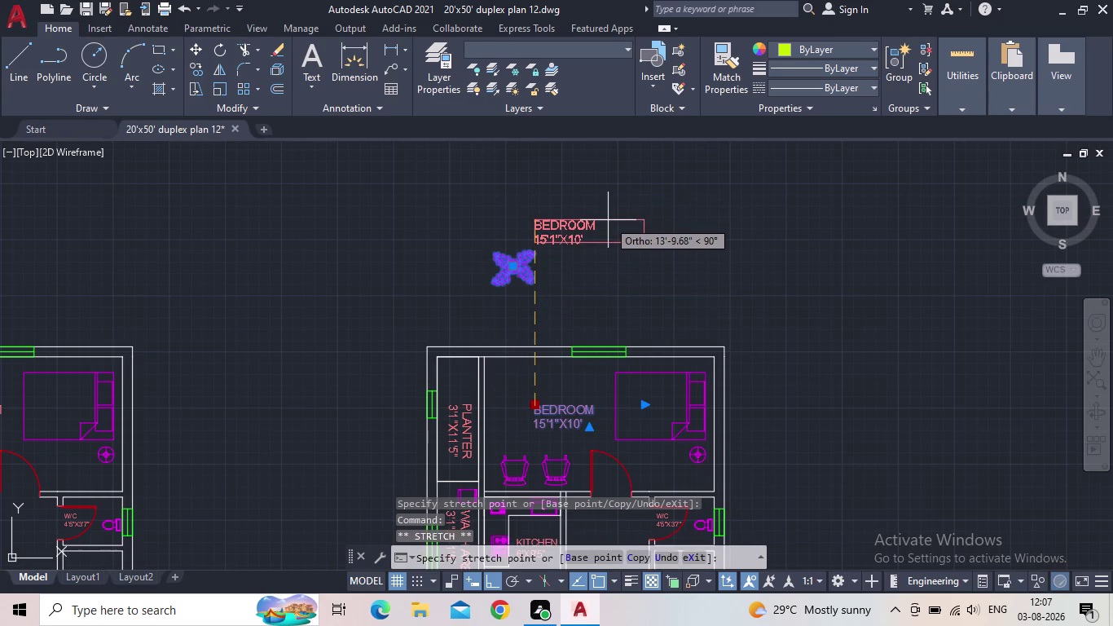
key(Escape)
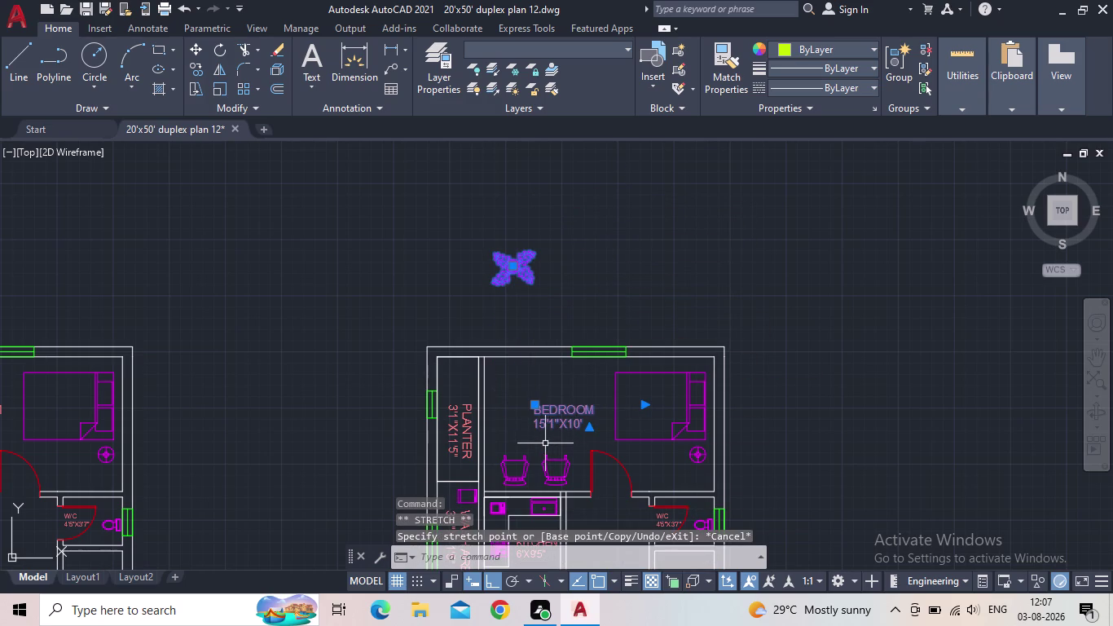
key(Delete)
Erase the two chairs and the planter label.
drag(573, 485, 567, 477)
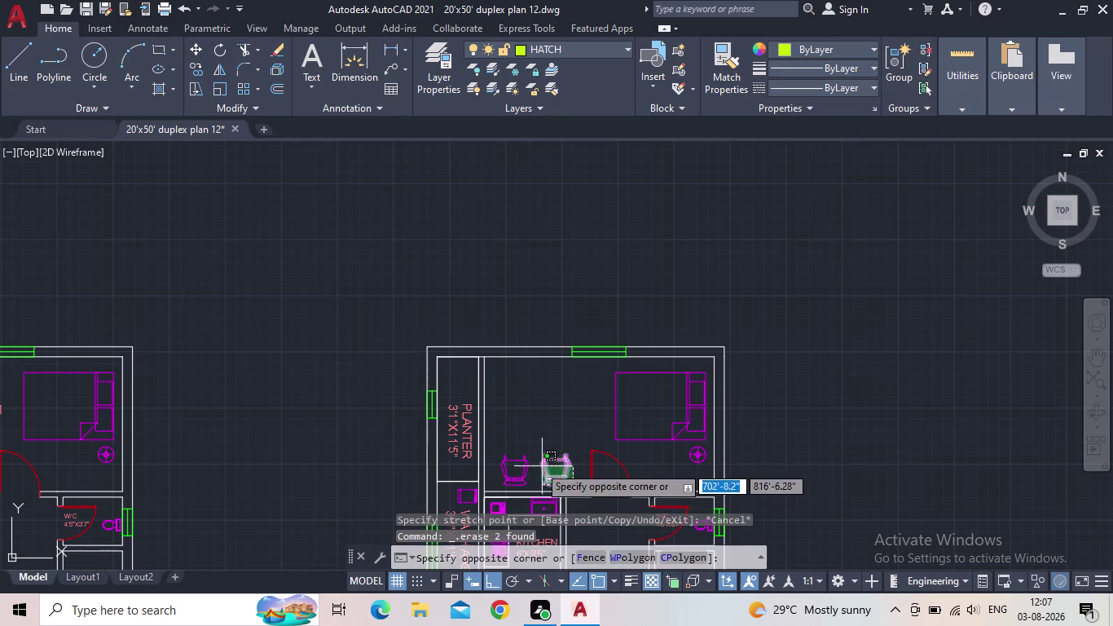
click(510, 460)
key(Delete)
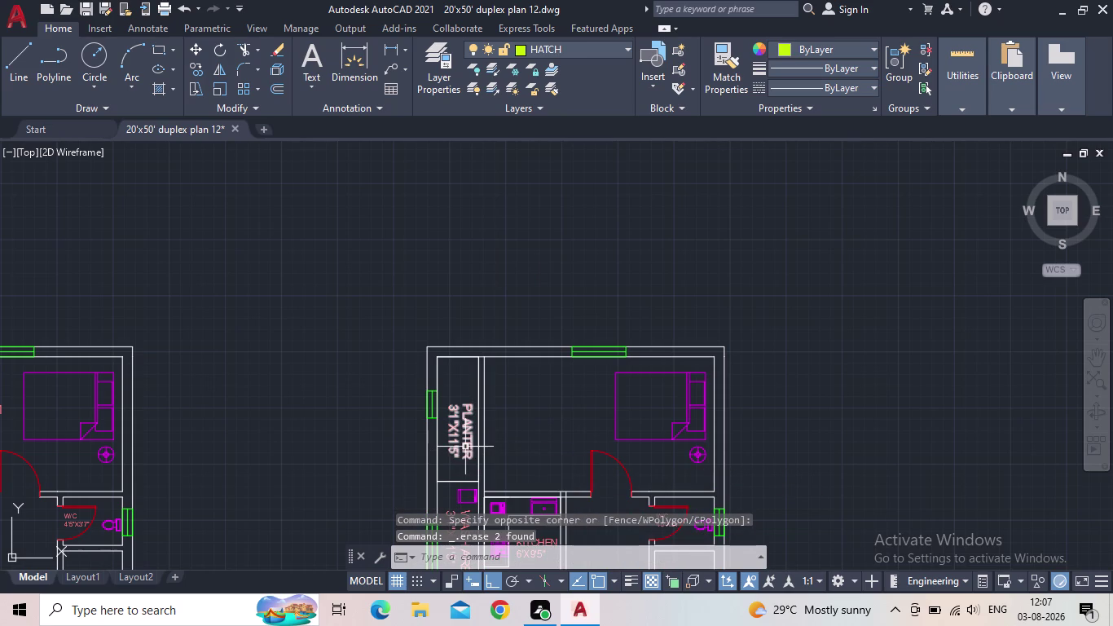
click(471, 444)
key(Delete)
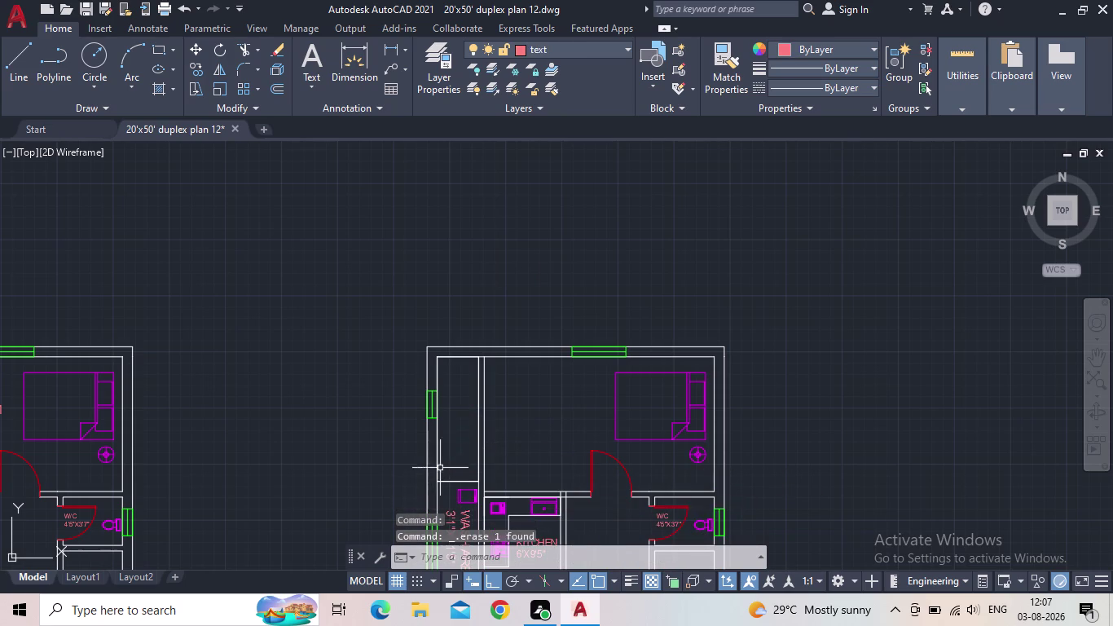
Pan to the copy's wash area and stretch the WASH AREA label.
middle_drag(473, 450, 509, 378)
scroll(up, 3)
middle_drag(505, 411, 524, 365)
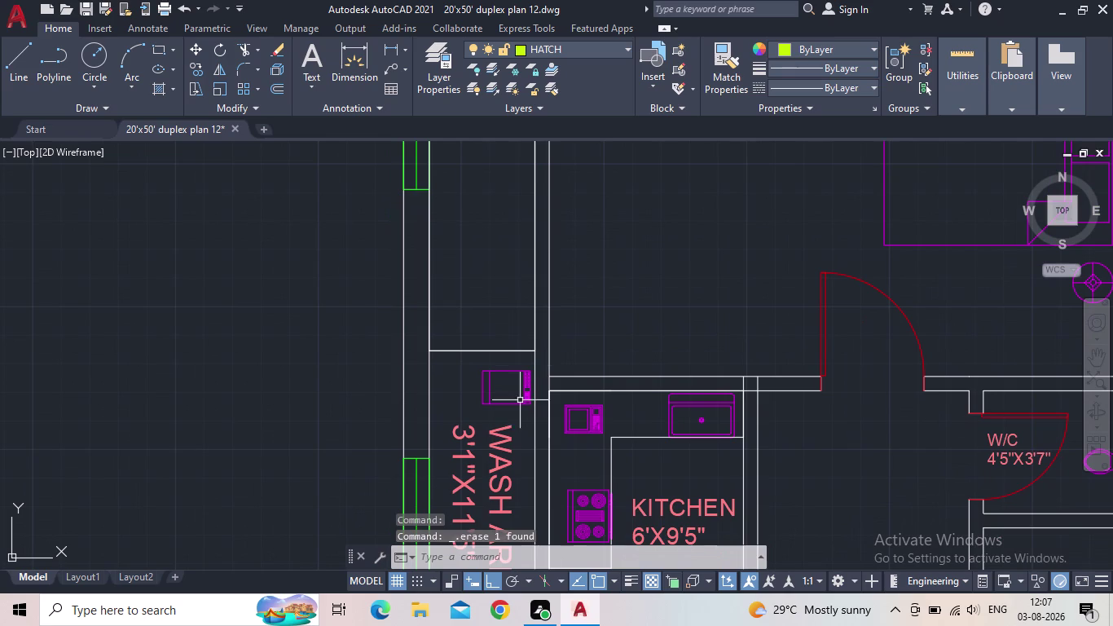
scroll(down, 3)
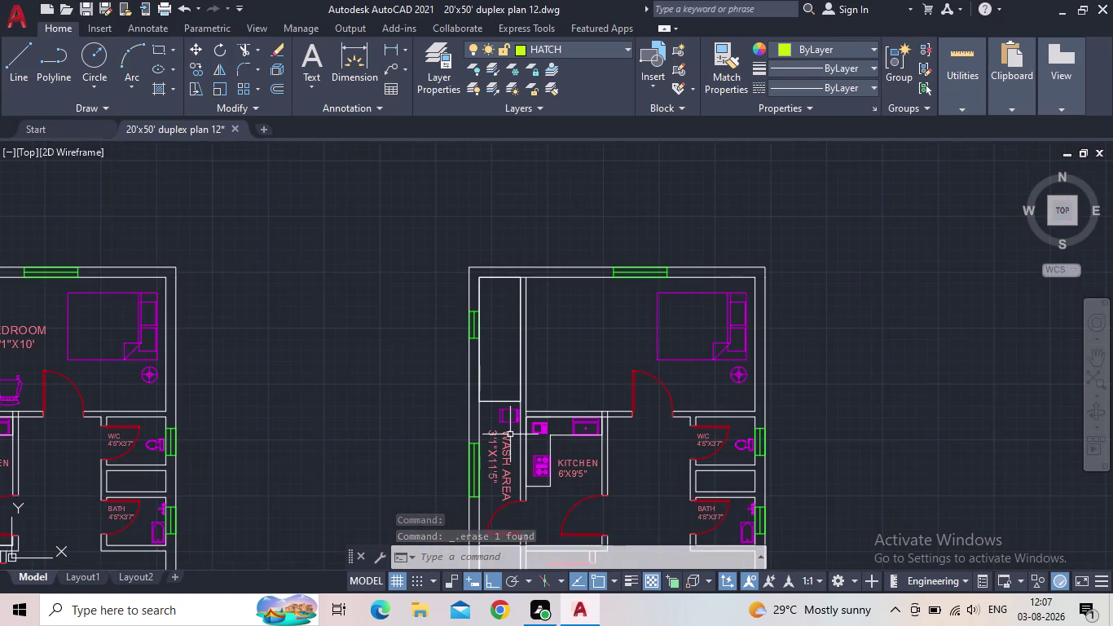
middle_drag(520, 419, 557, 368)
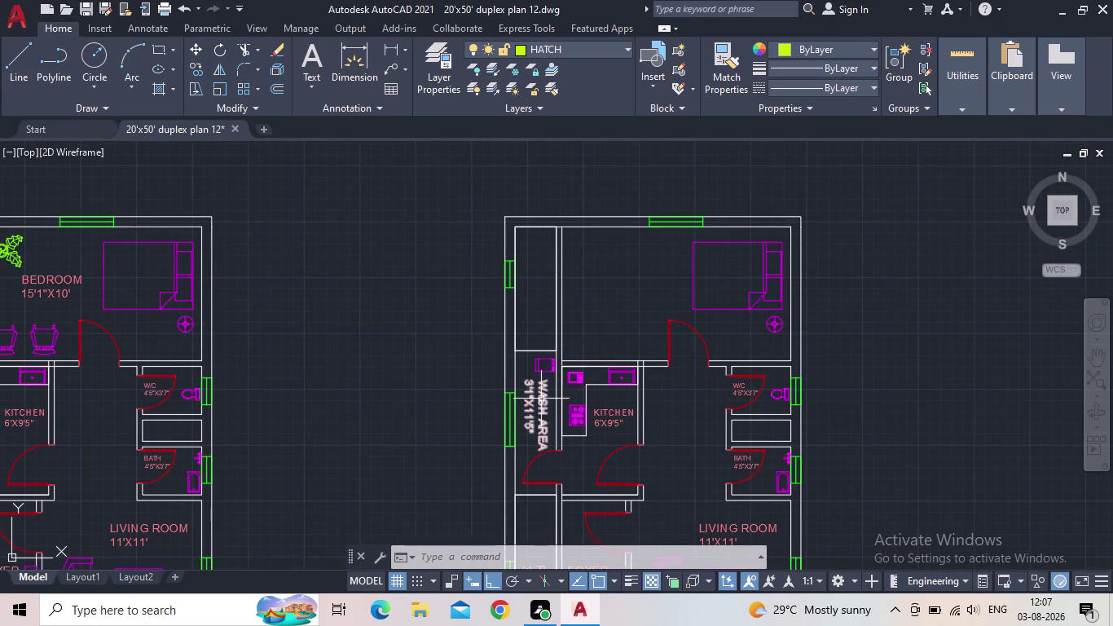
middle_drag(542, 393, 575, 348)
scroll(up, 3)
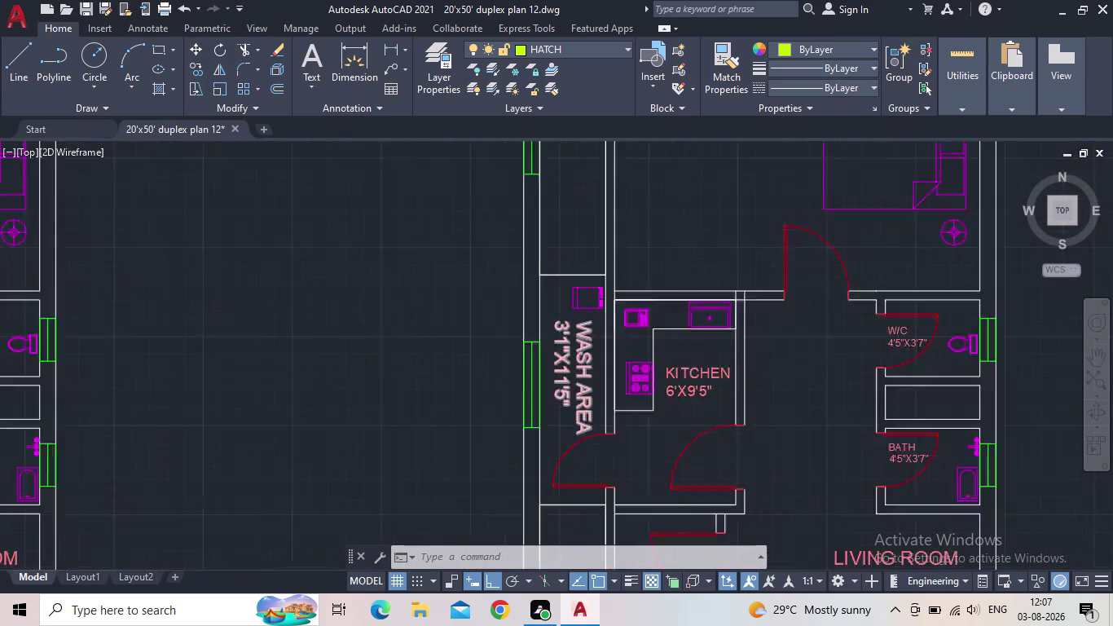
scroll(down, 3)
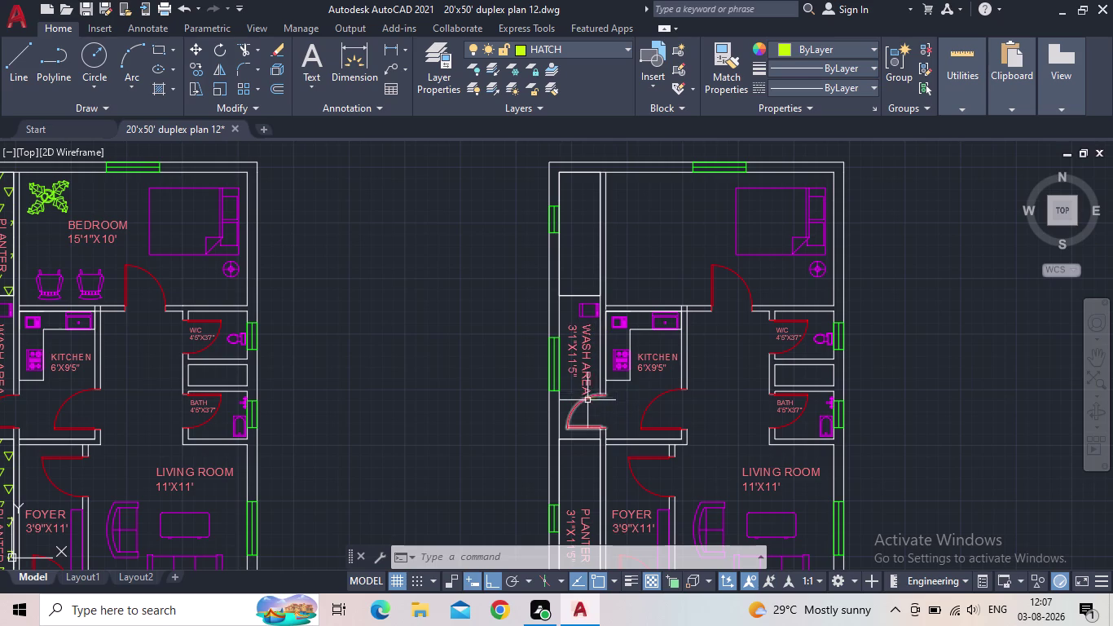
middle_drag(615, 402, 655, 368)
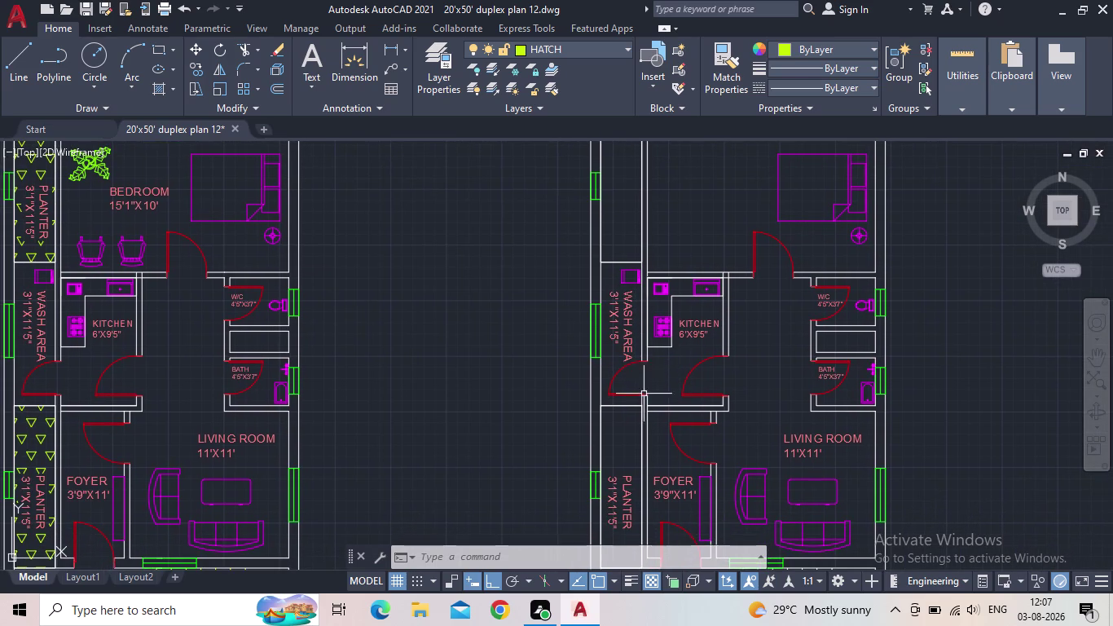
scroll(up, 3)
scroll(up, 3)
scroll(down, 3)
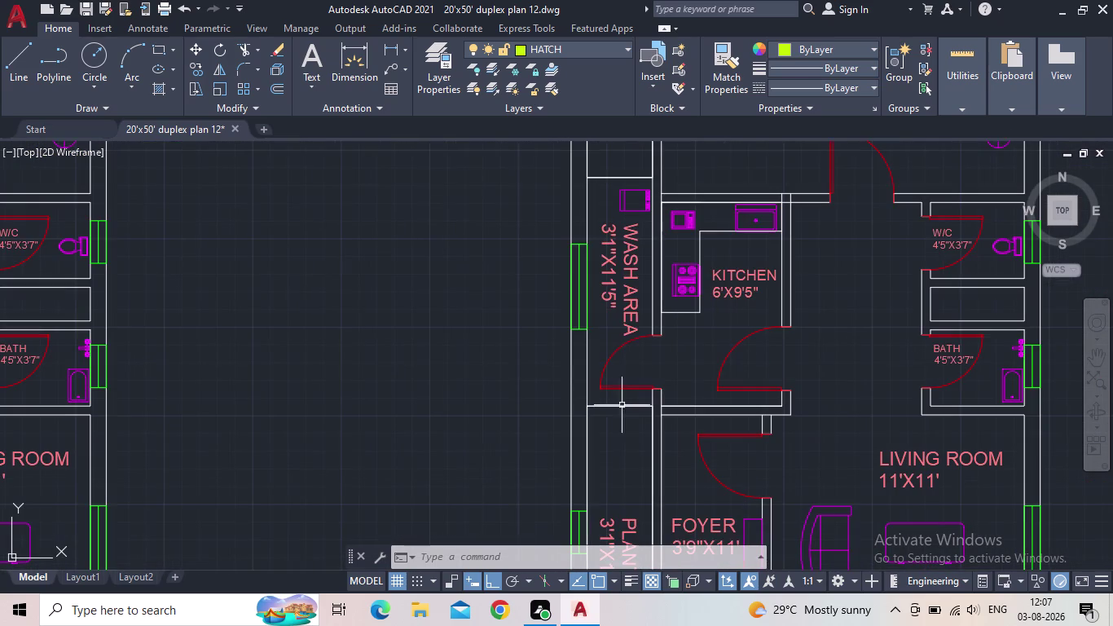
click(625, 243)
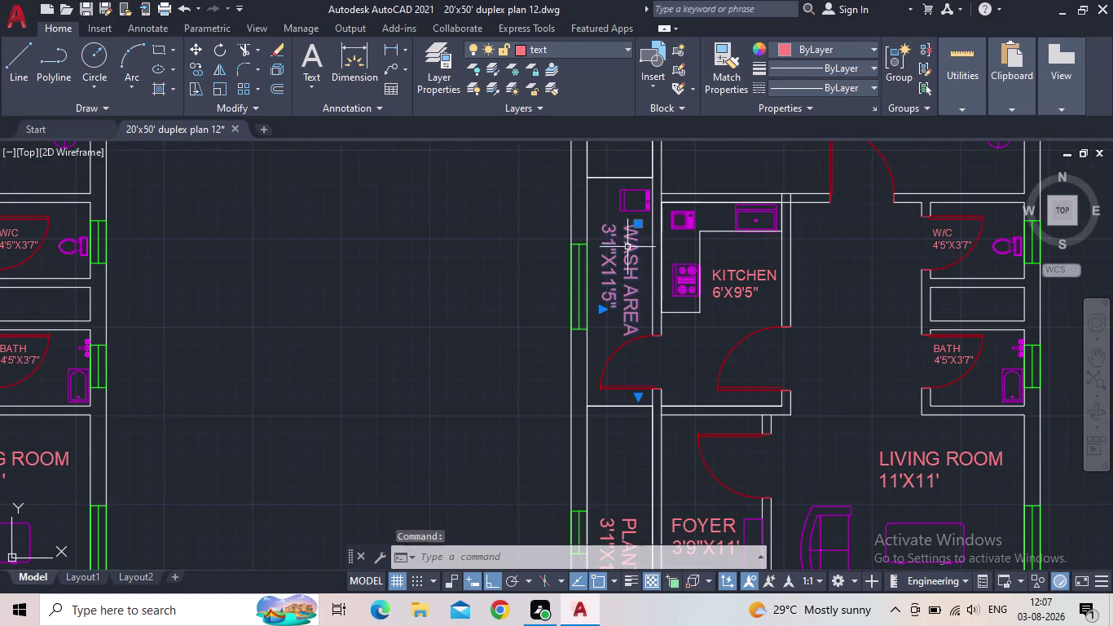
click(638, 226)
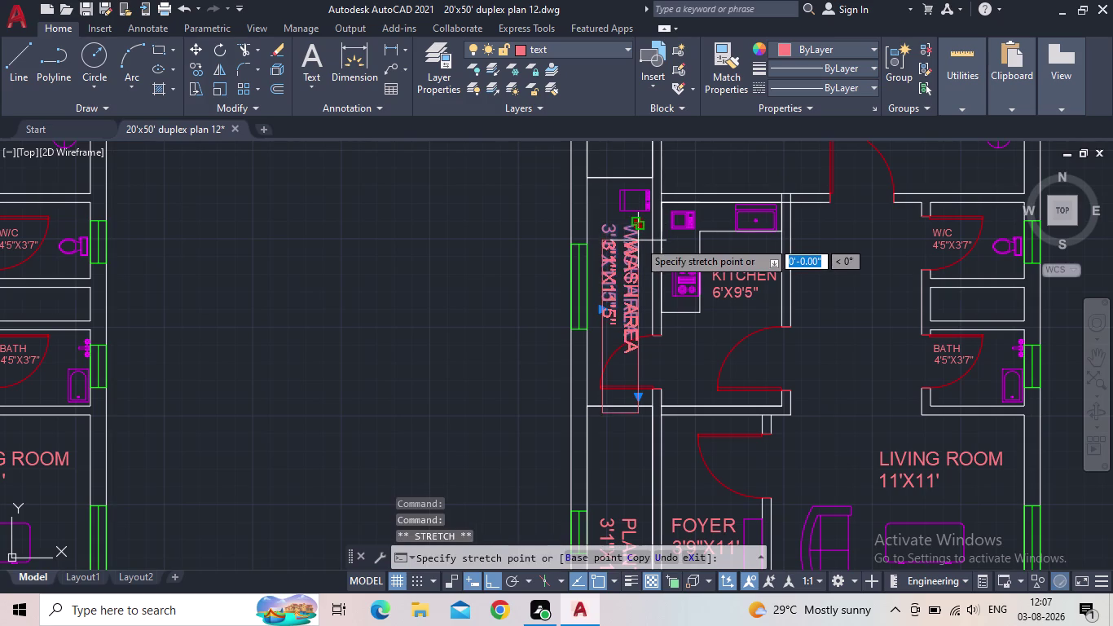
click(638, 241)
Erase the washing machine symbol from the wash area.
click(624, 207)
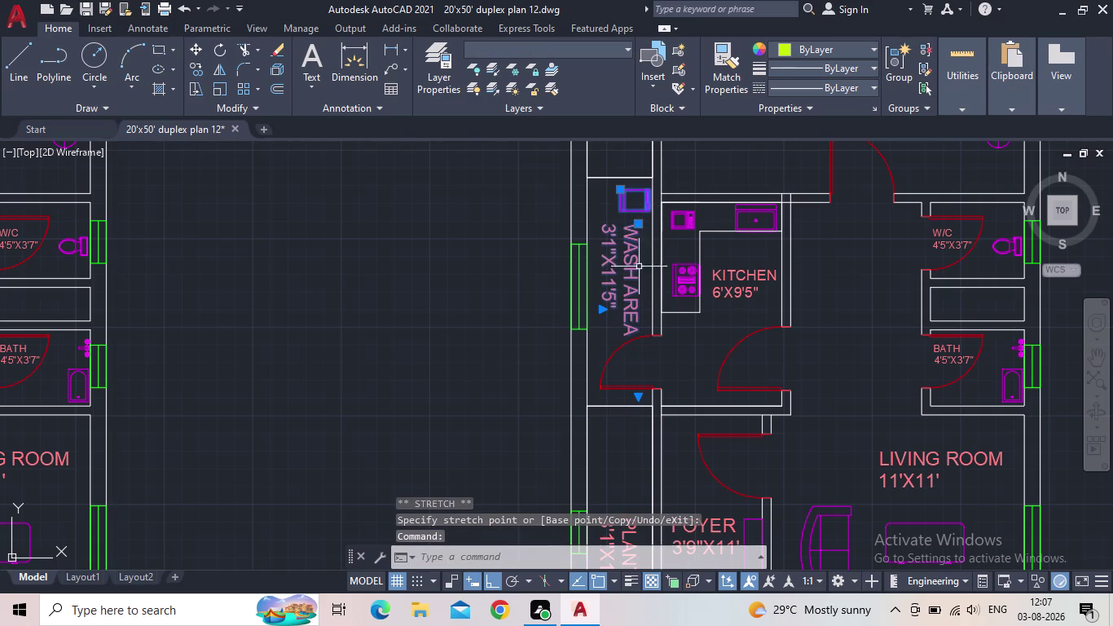
key(Escape)
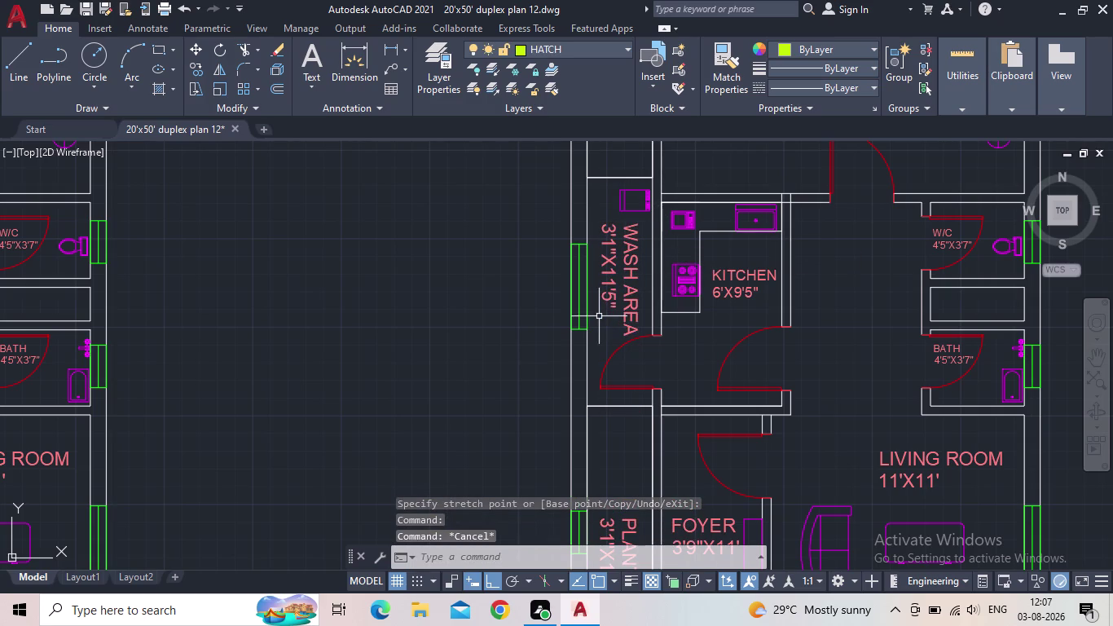
click(625, 205)
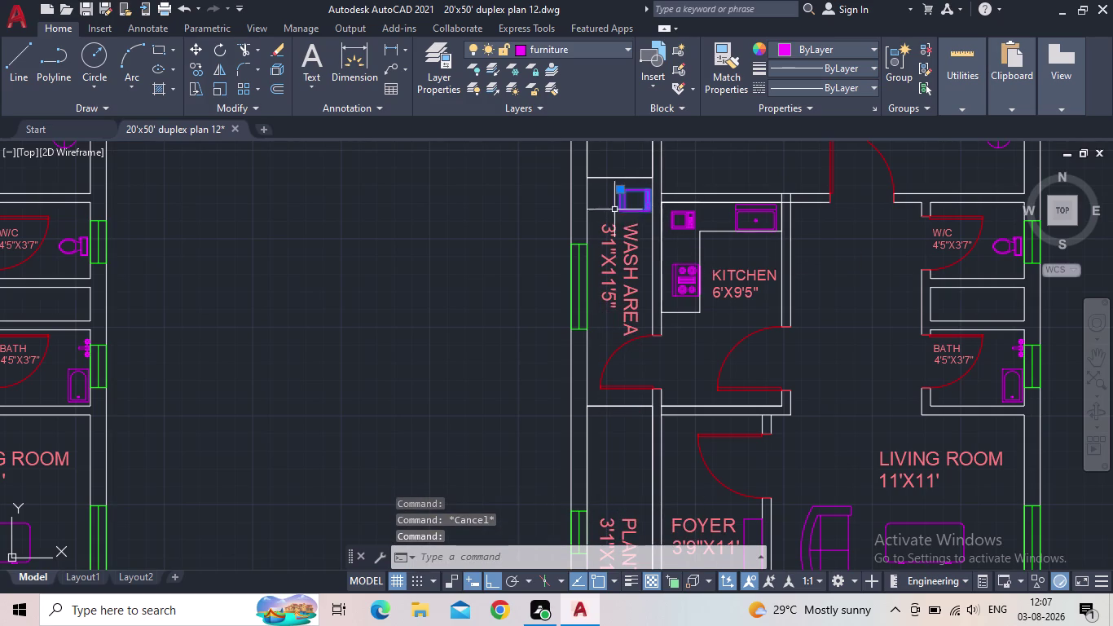
key(Delete)
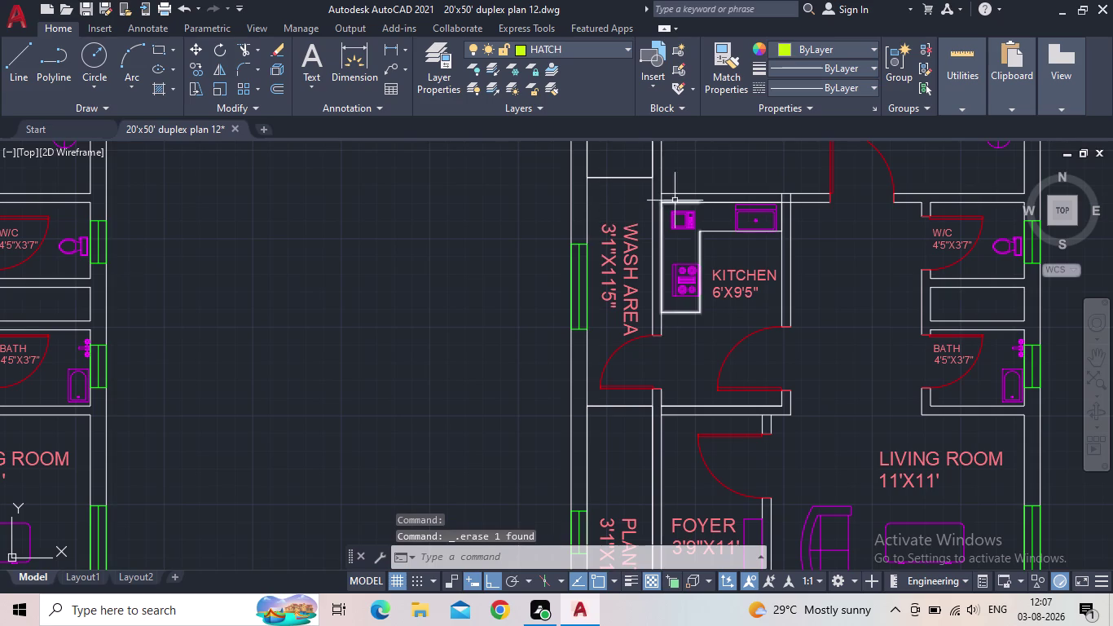
Abandon an EXTEND attempt and make floor the current layer.
key(e)
key(x)
key(Return)
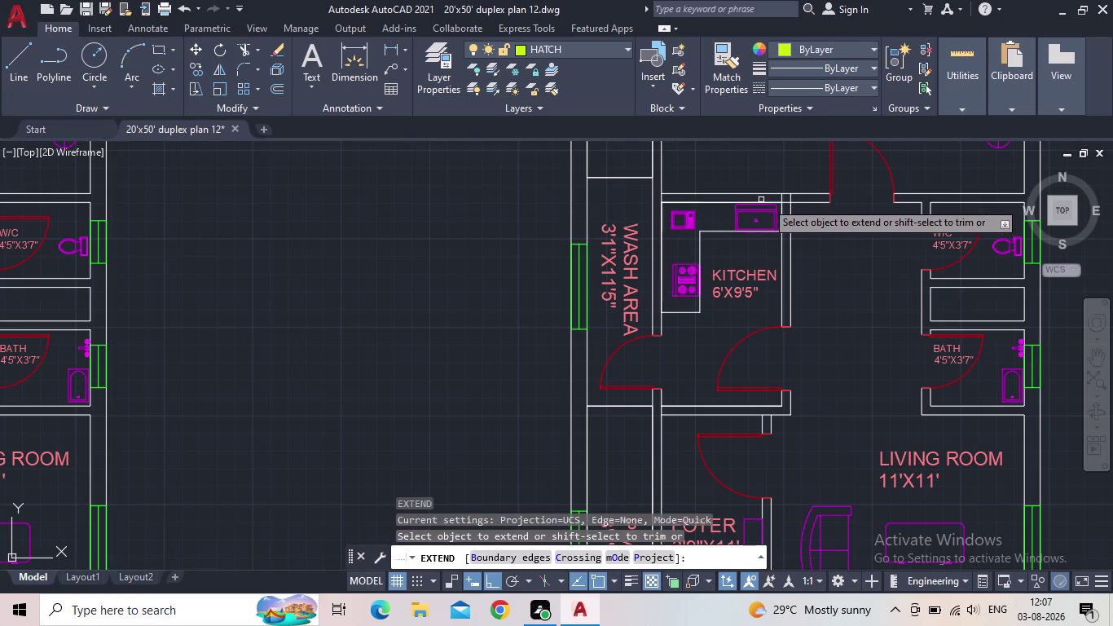
scroll(up, 3)
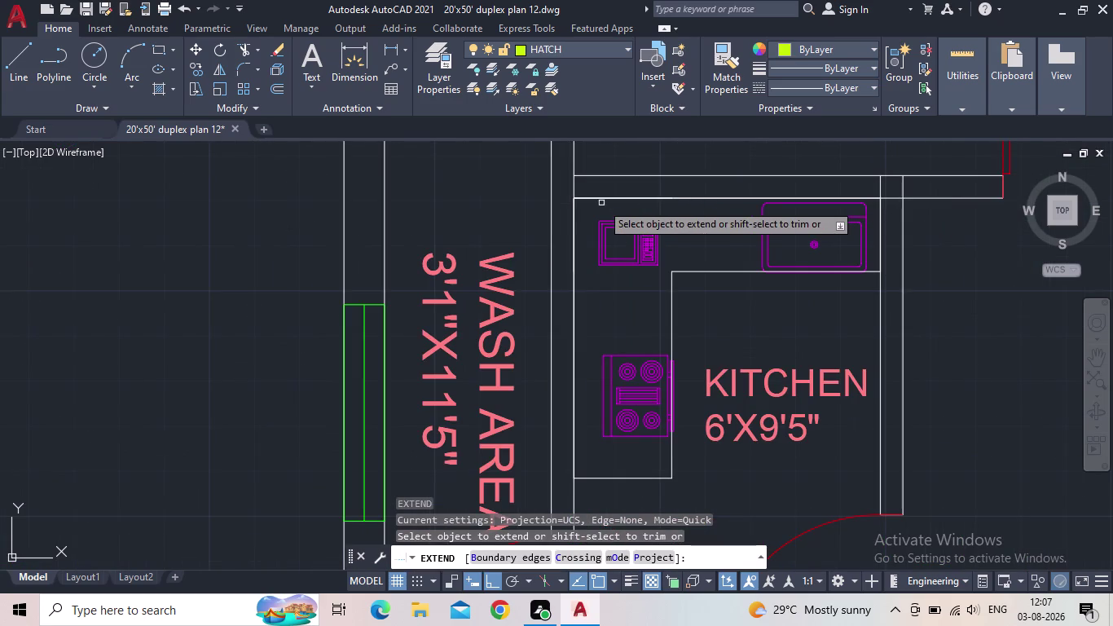
scroll(up, 3)
key(Escape)
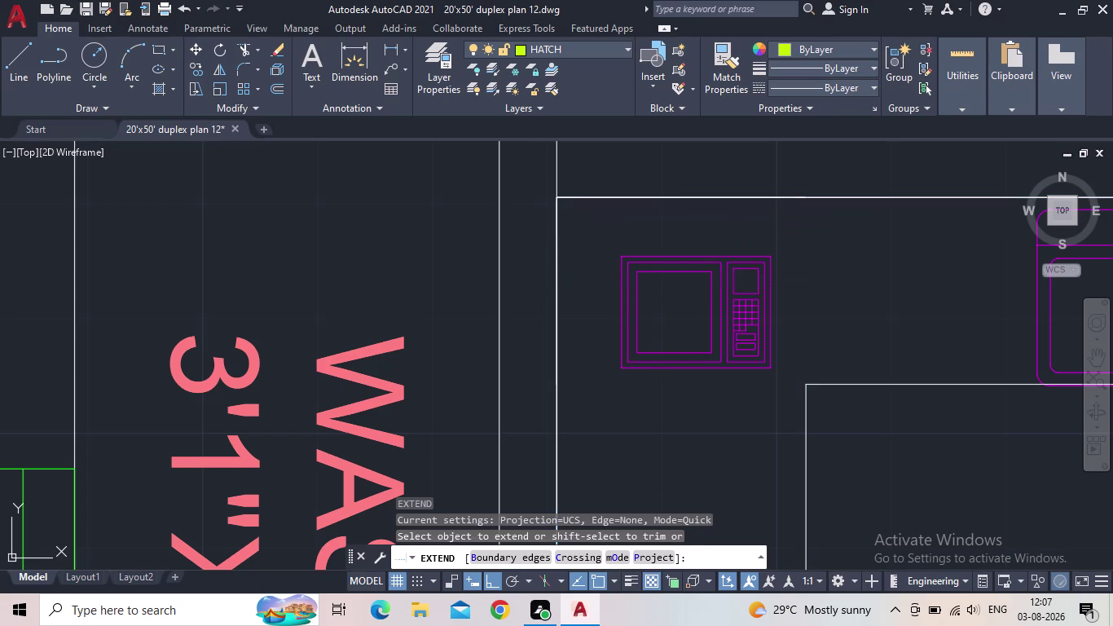
click(434, 91)
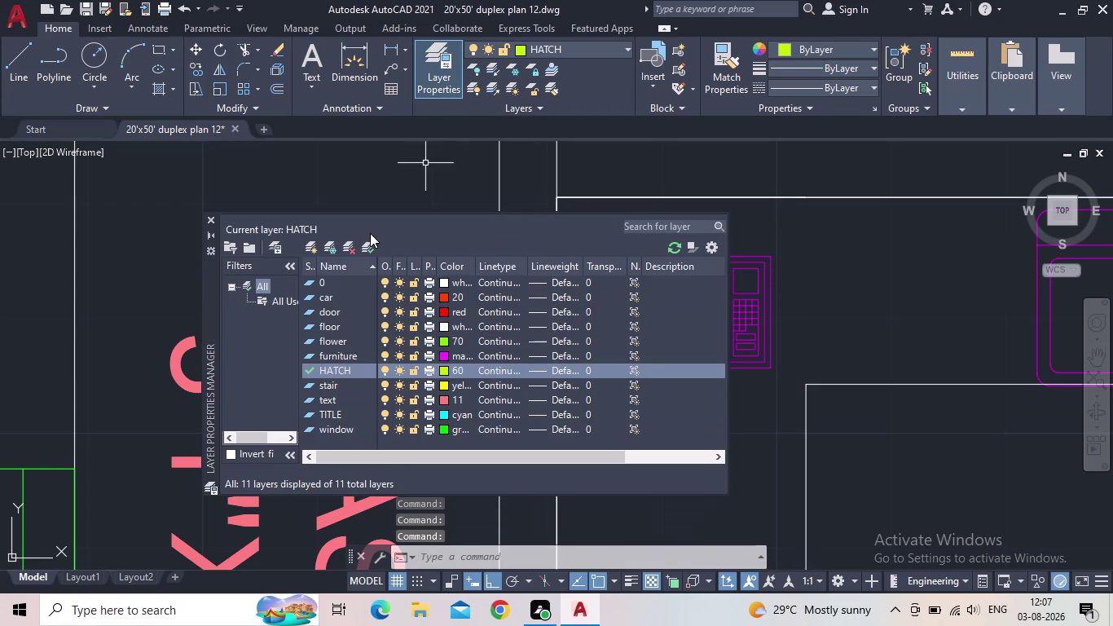
double_click(306, 324)
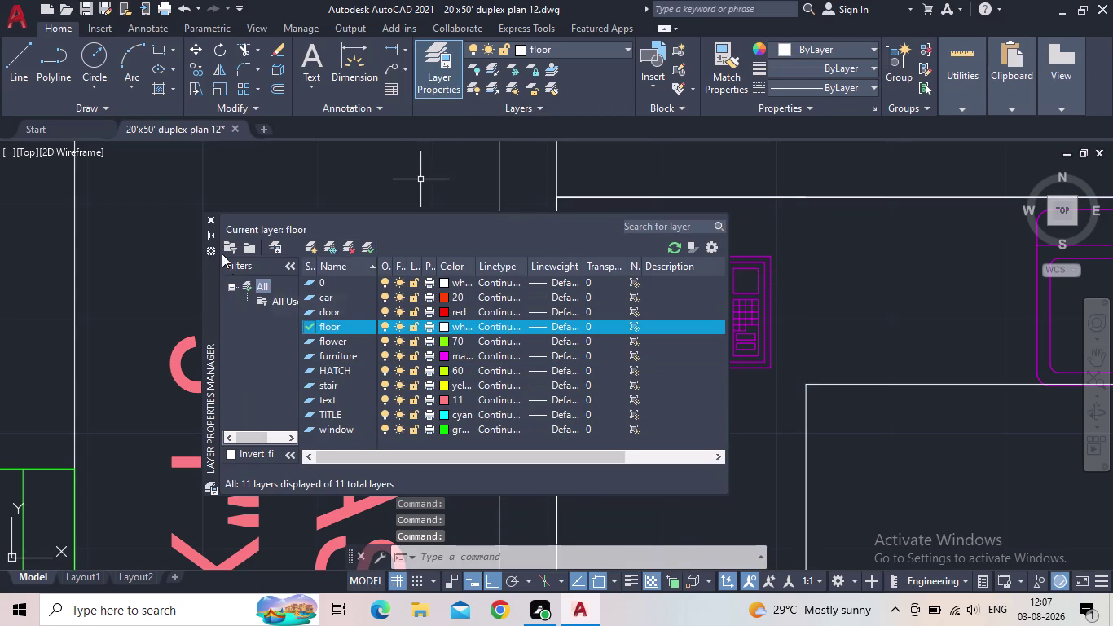
click(213, 216)
Start a wall line at the left wall, cancel it, and pan to the kitchen corner.
key(l)
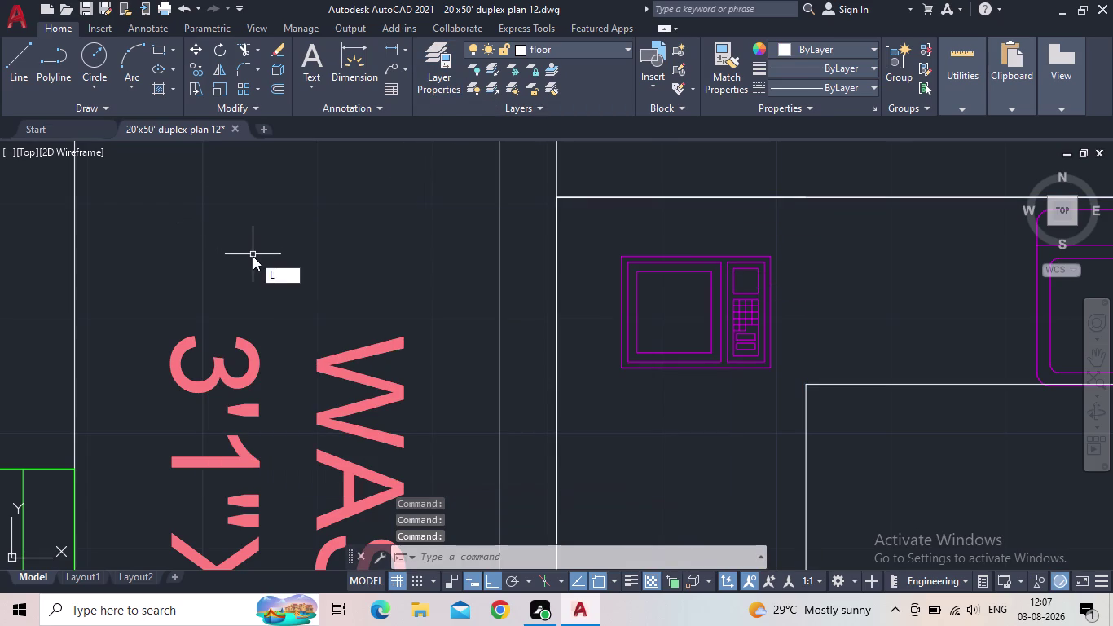
key(Return)
drag(553, 200, 546, 200)
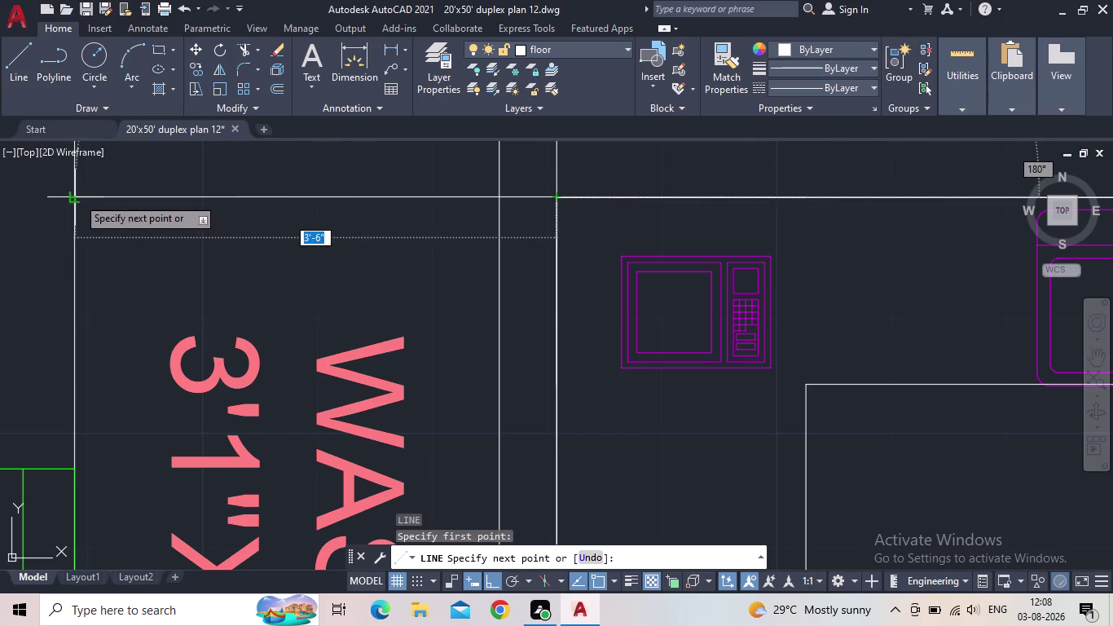
click(77, 197)
key(Escape)
scroll(down, 3)
middle_drag(352, 243, 497, 345)
scroll(down, 3)
Extend the kitchen's top wall line to the left wall.
key(e)
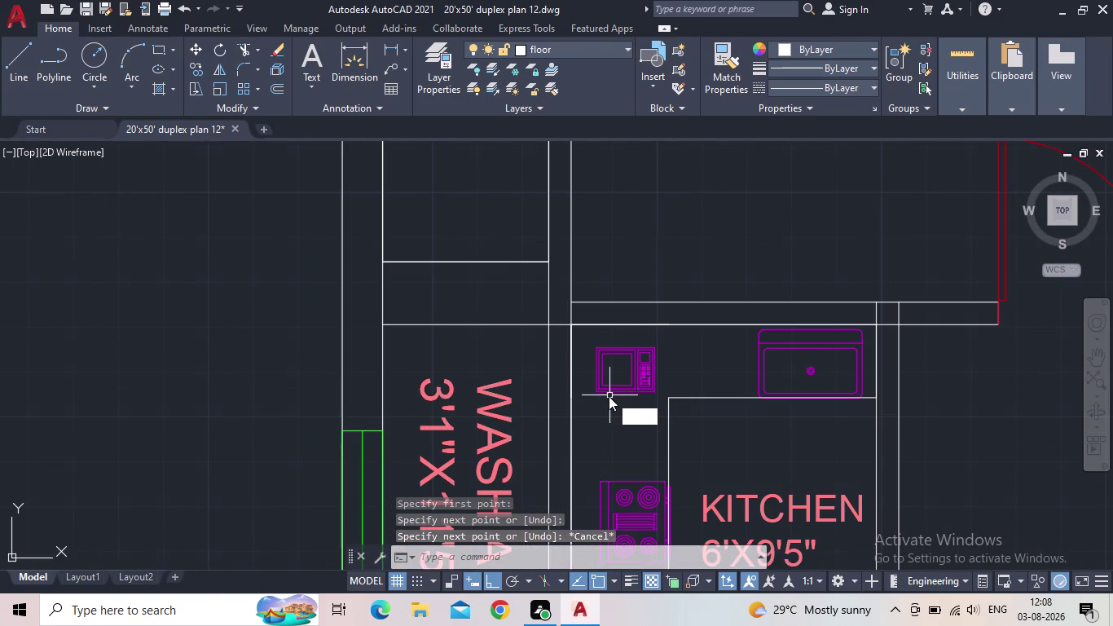
text(X)
key(space)
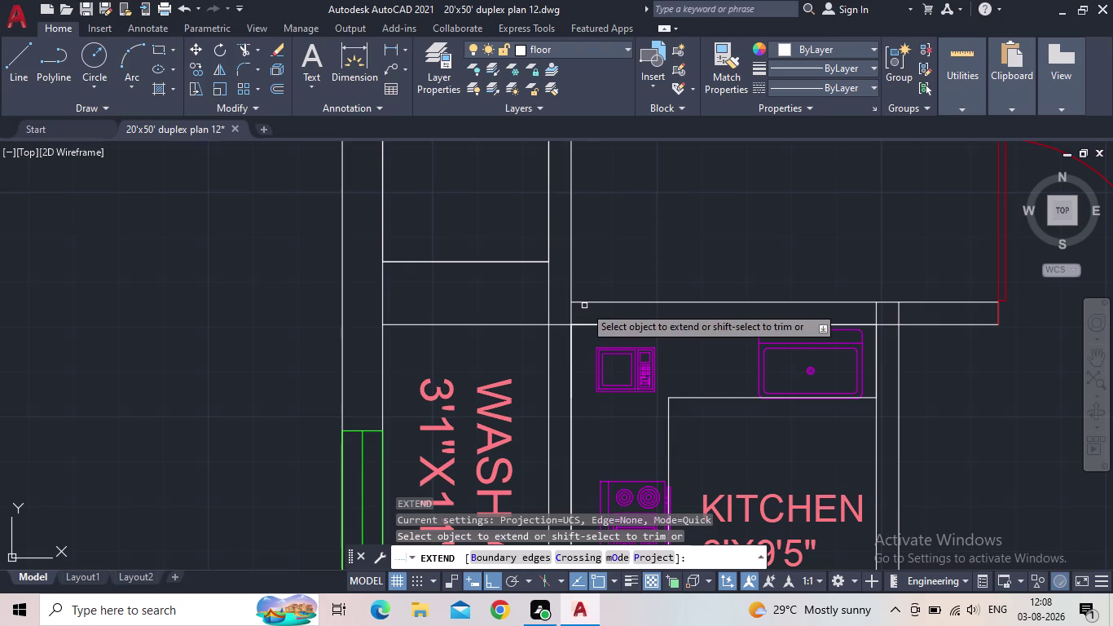
click(583, 302)
click(560, 301)
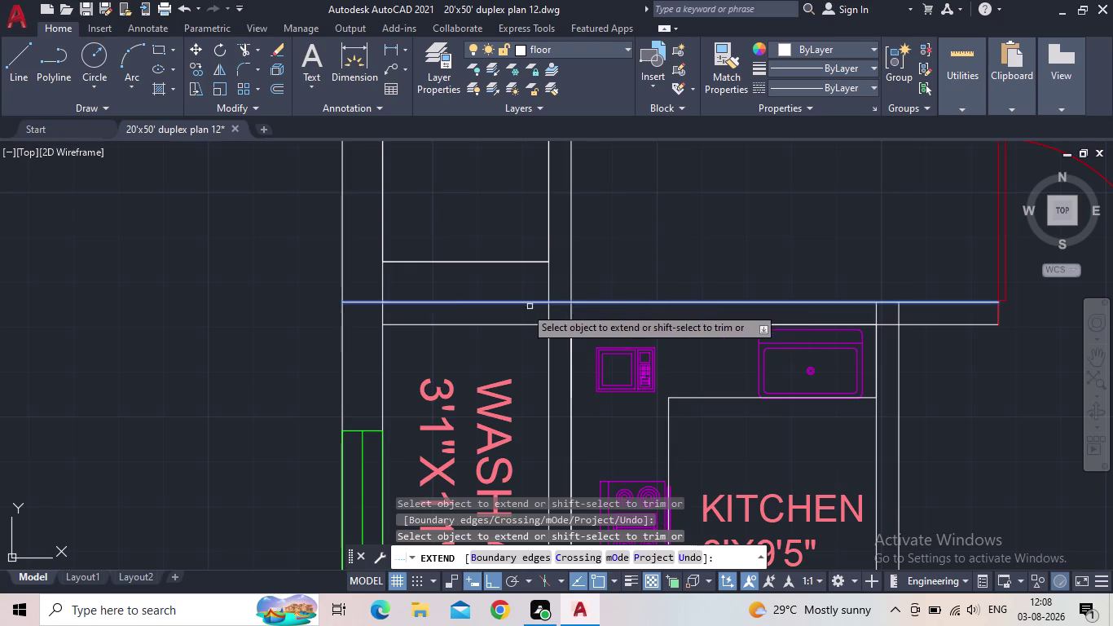
key(Escape)
Trim the marked wall lines near the wash area.
key(t)
key(r)
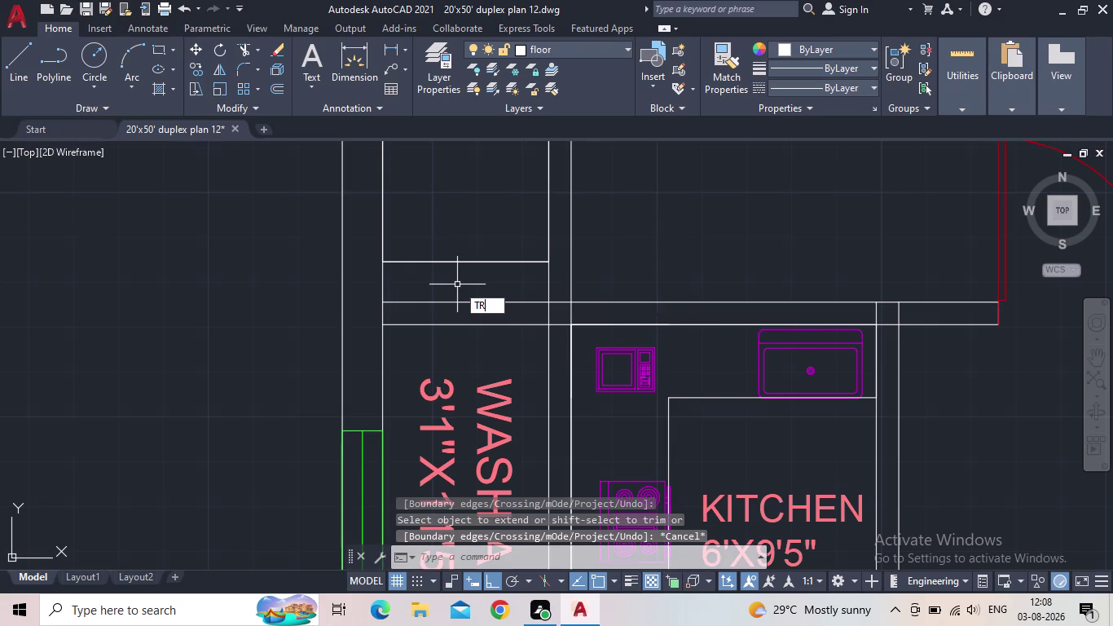
key(space)
drag(477, 284, 477, 276)
click(474, 252)
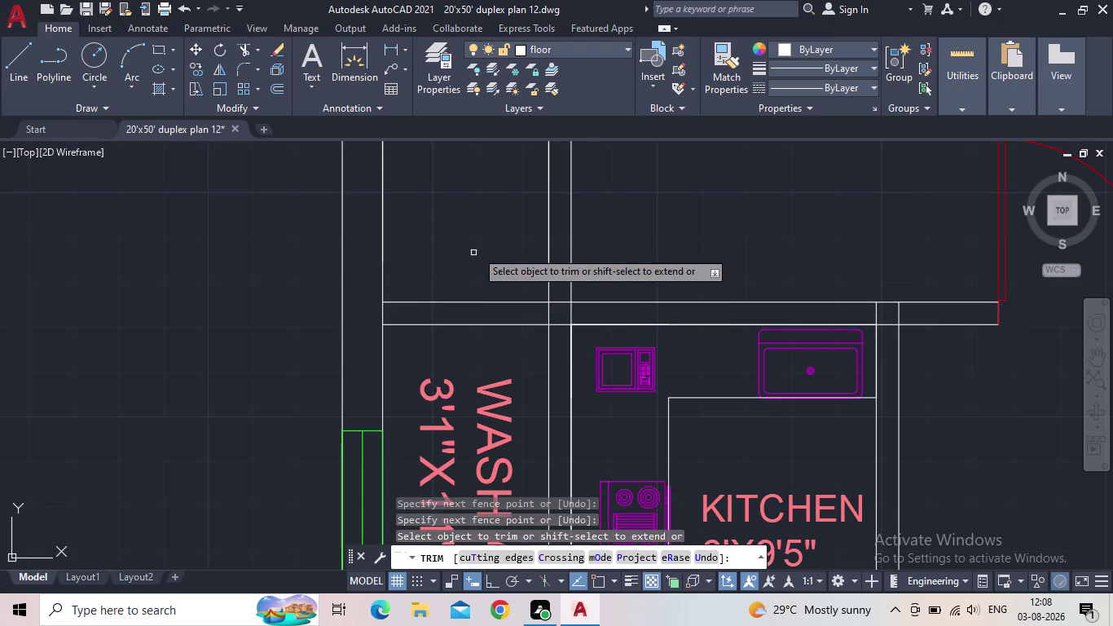
scroll(down, 3)
middle_drag(473, 272, 463, 331)
key(Escape)
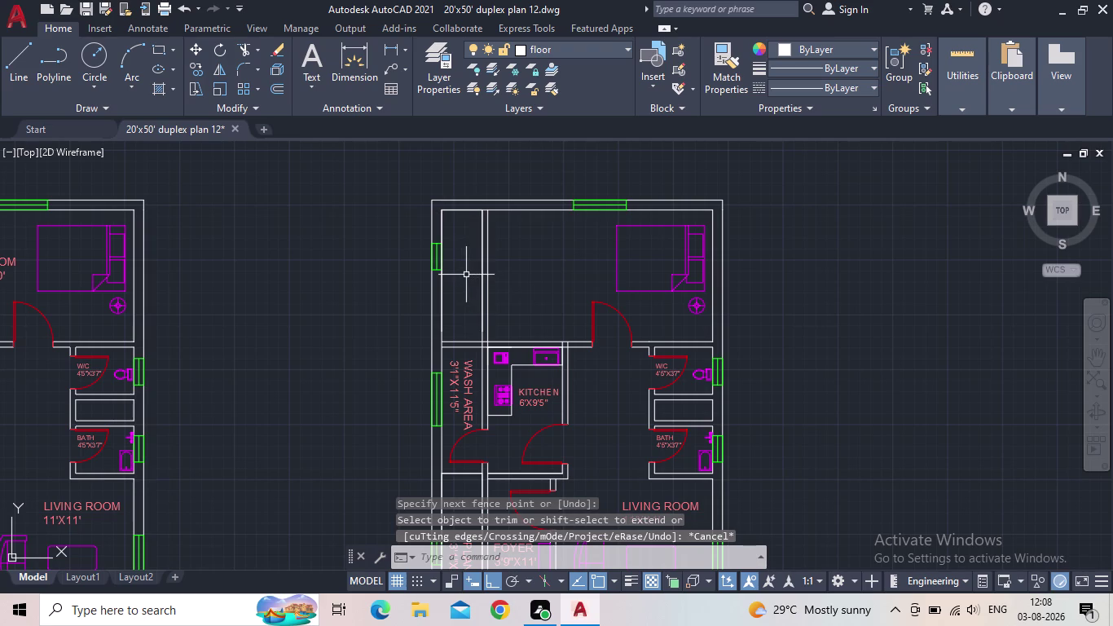
Fence-trim the planter partition lines above the wash area.
key(t)
text(R)
key(space)
click(501, 300)
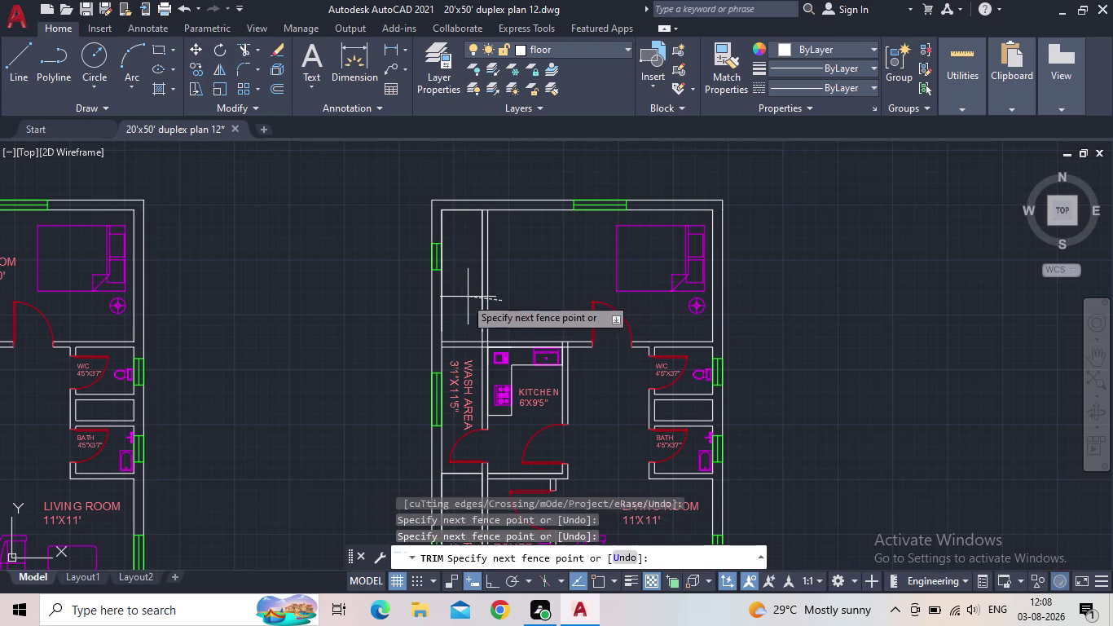
click(458, 296)
key(Escape)
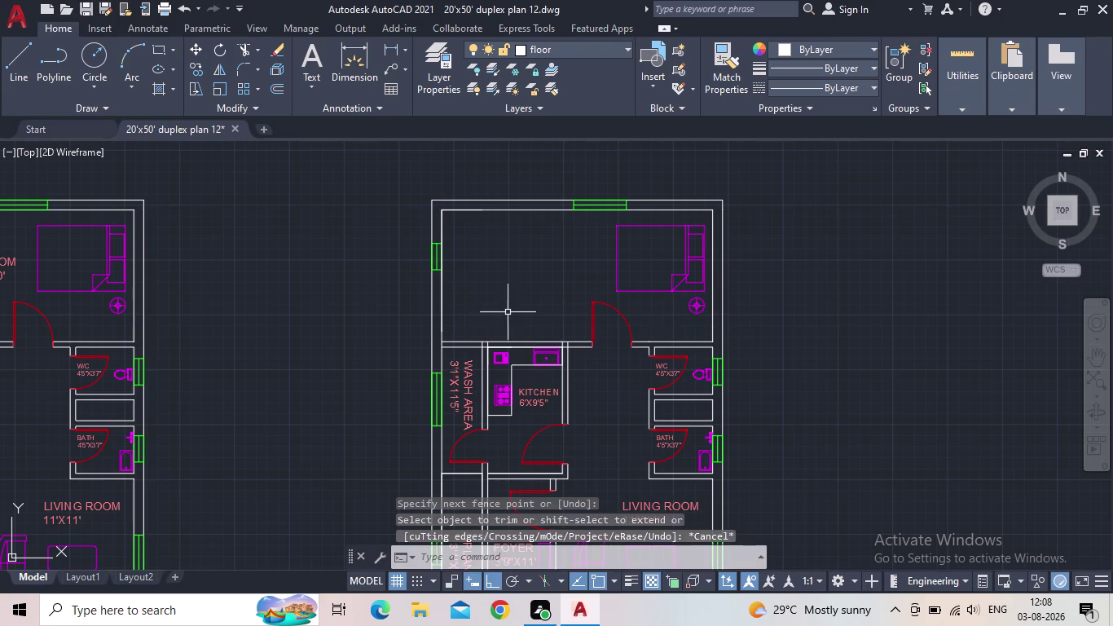
View the opened top room of the copied plan and begin an OFFSET.
scroll(down, 3)
middle_drag(506, 307, 513, 284)
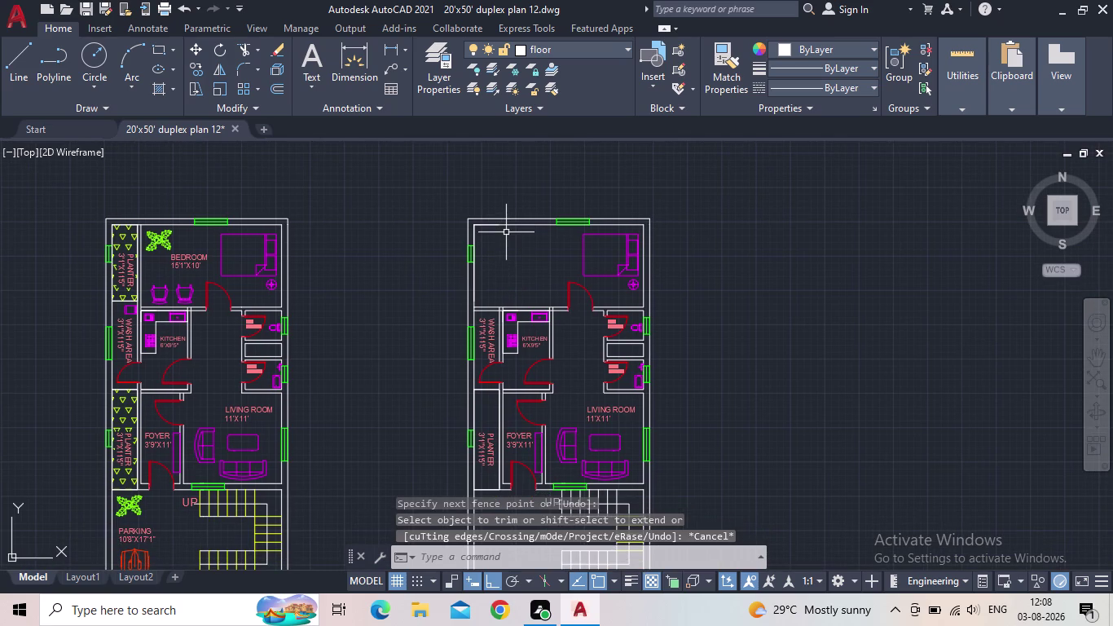
middle_drag(506, 233, 513, 274)
scroll(up, 3)
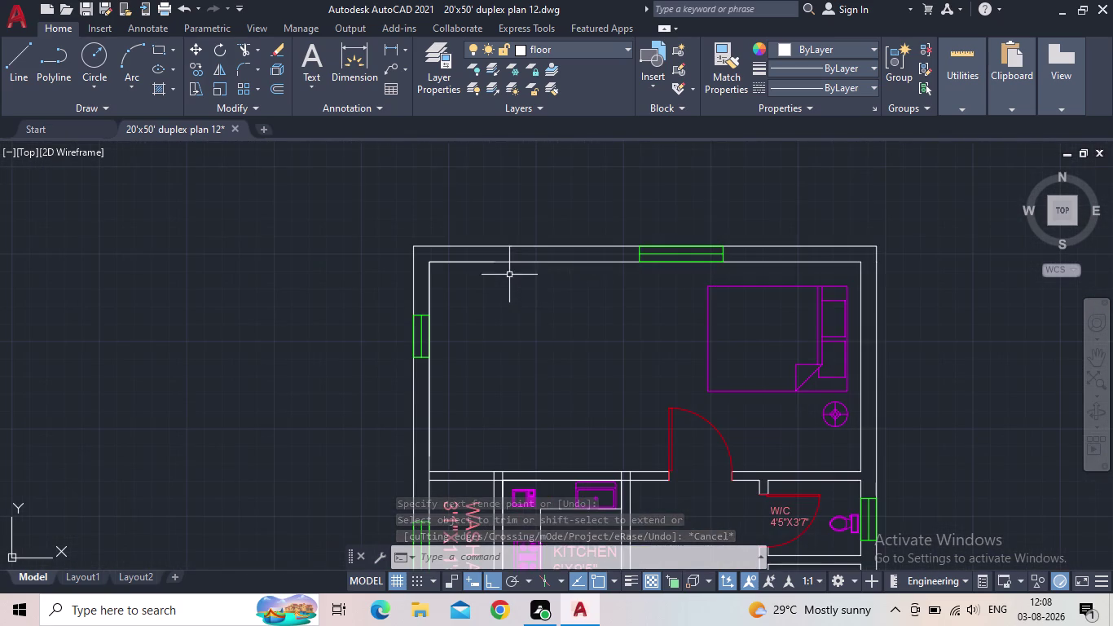
key(Escape)
key(o)
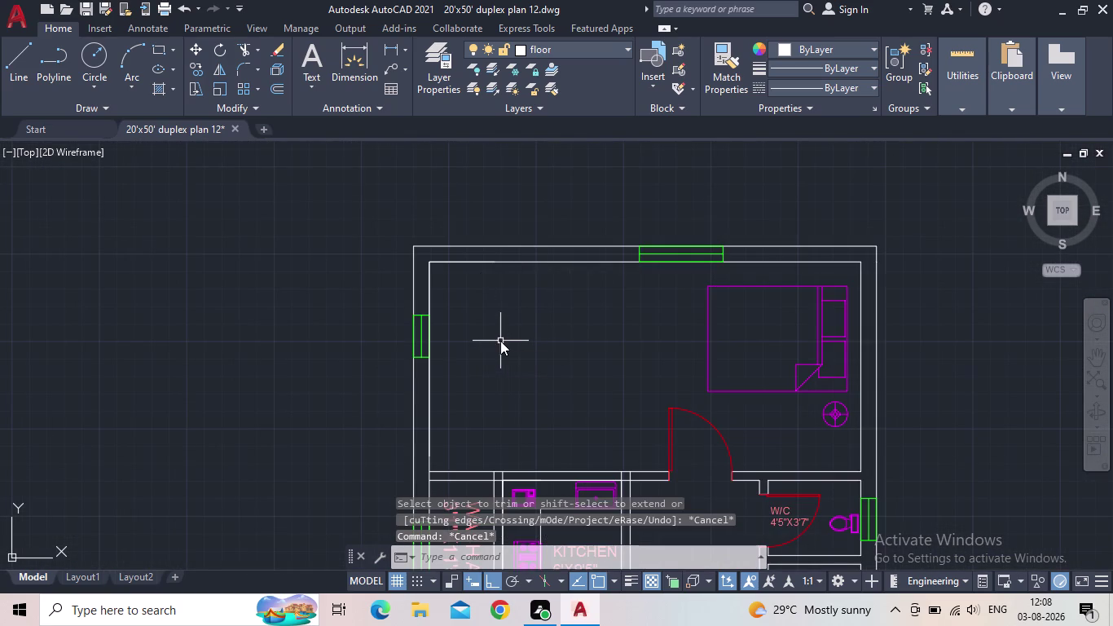
key(Return)
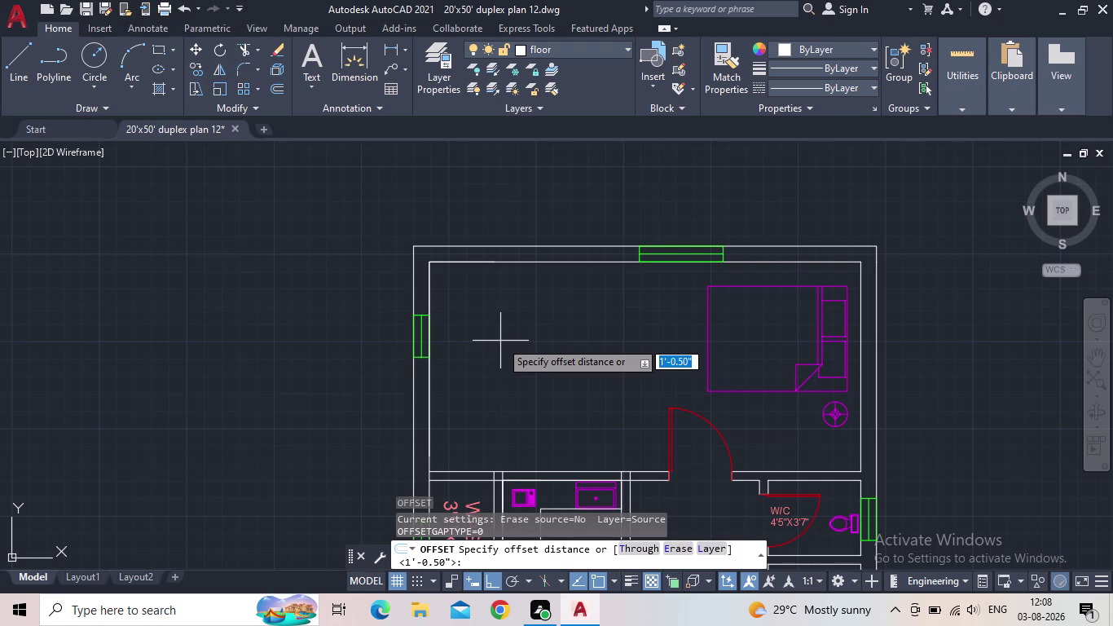
Offset the left inner wall line 6'8" into the top room.
text(6')
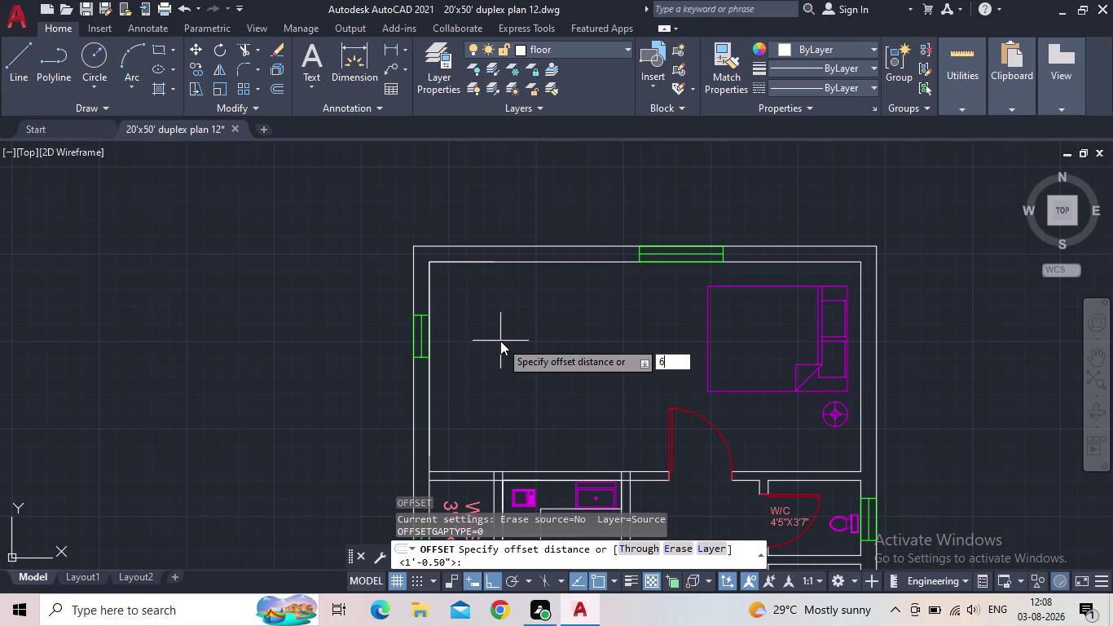
text(8")
key(Return)
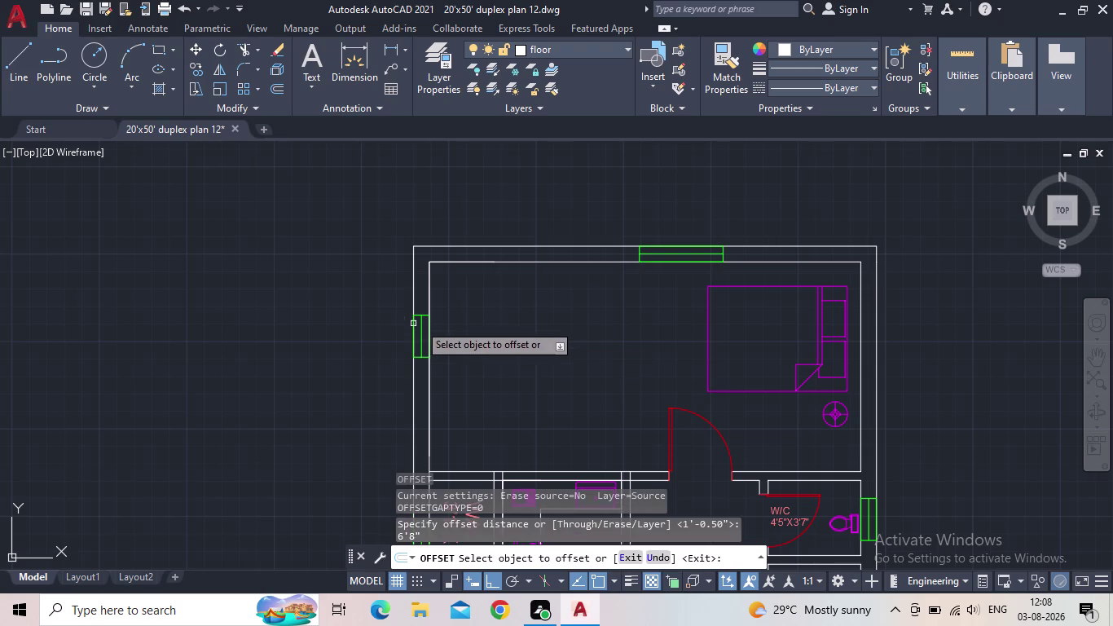
click(430, 306)
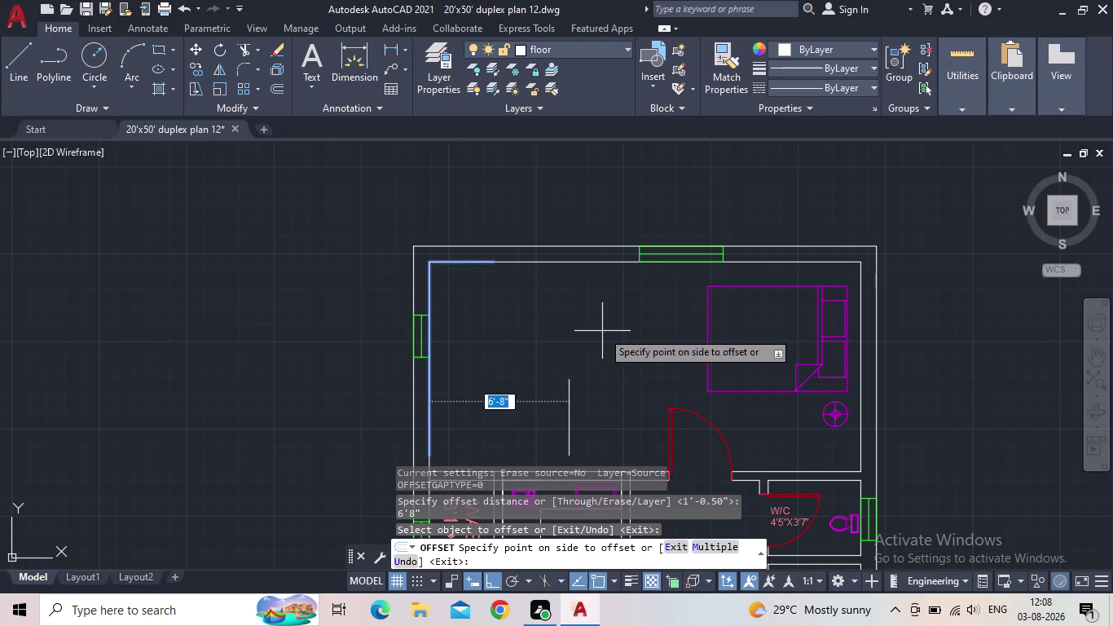
middle_drag(611, 350, 615, 292)
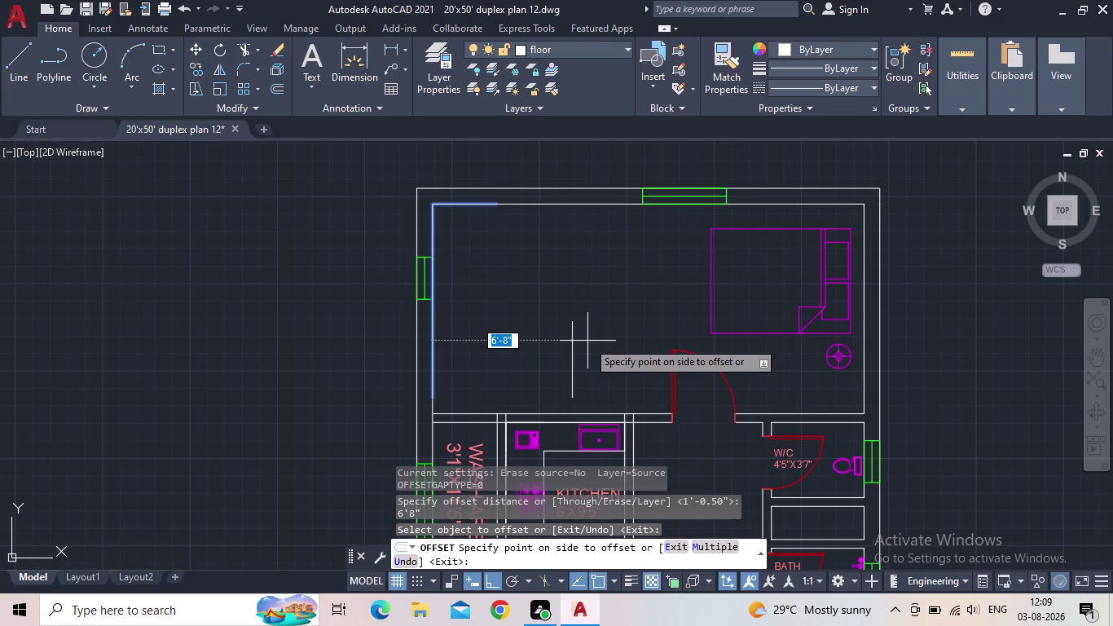
click(588, 341)
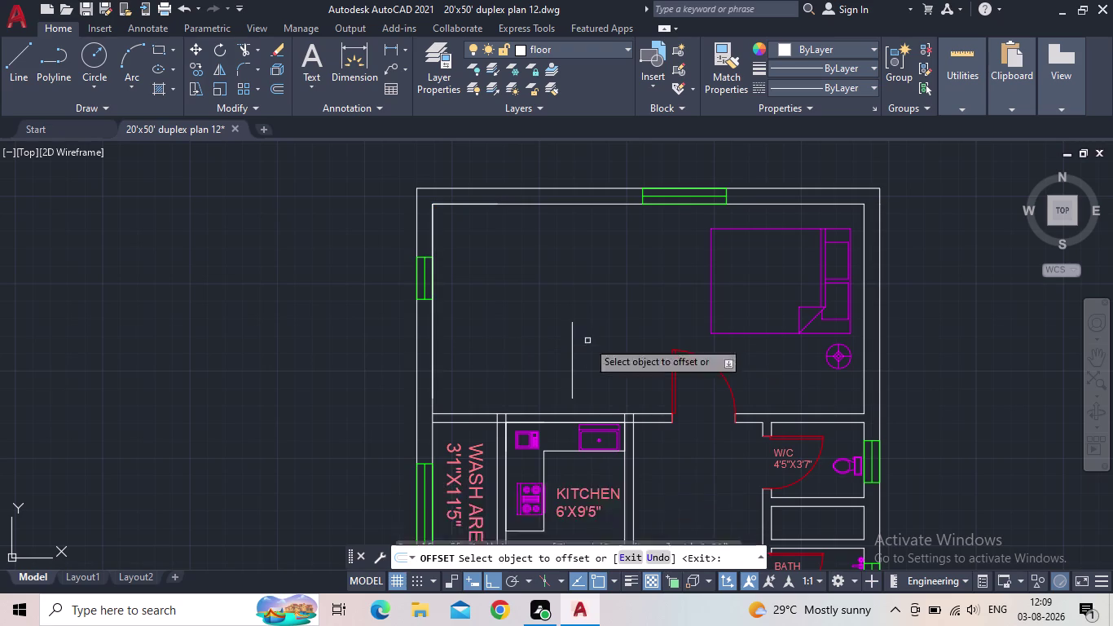
key(Escape)
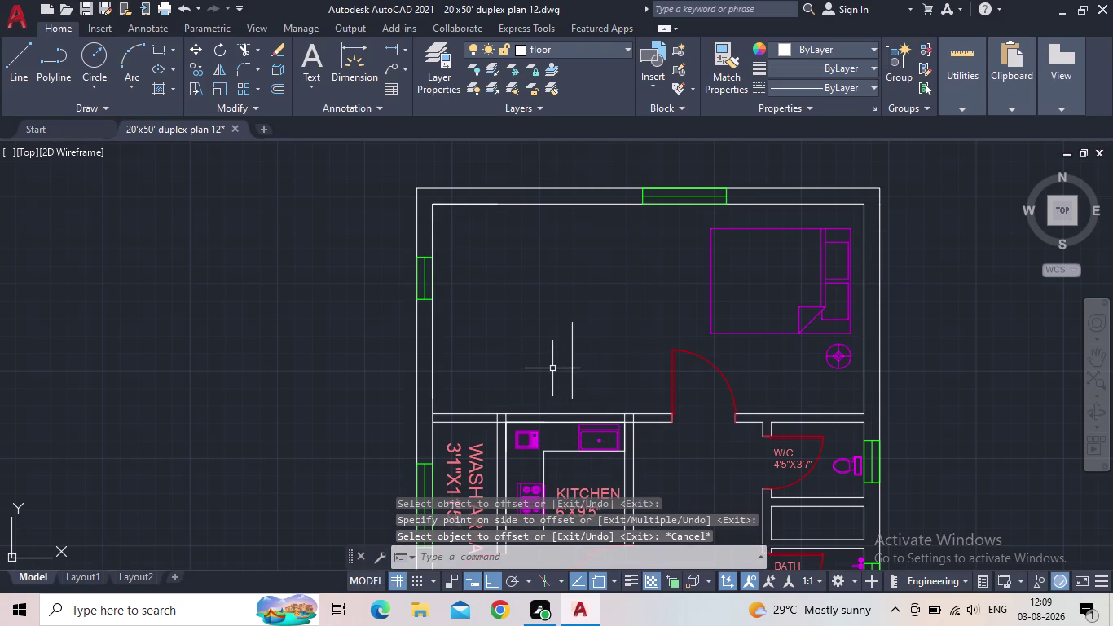
Extend the new line up to the top wall and down to the kitchen wall.
middle_drag(545, 354, 536, 342)
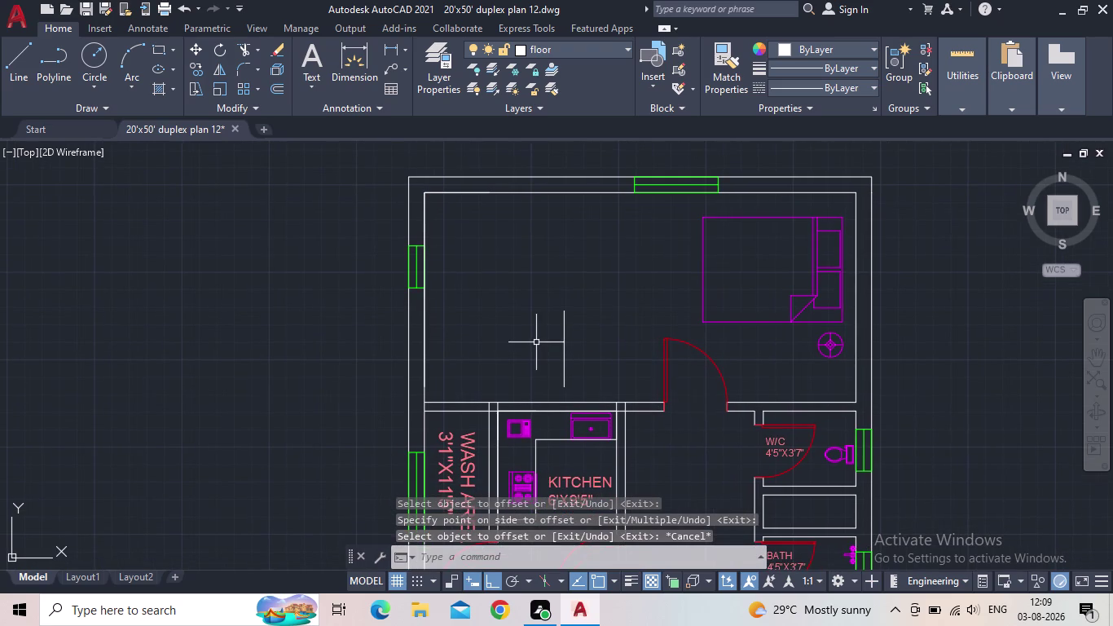
scroll(up, 3)
middle_drag(534, 336, 527, 329)
scroll(down, 3)
middle_drag(554, 373, 534, 370)
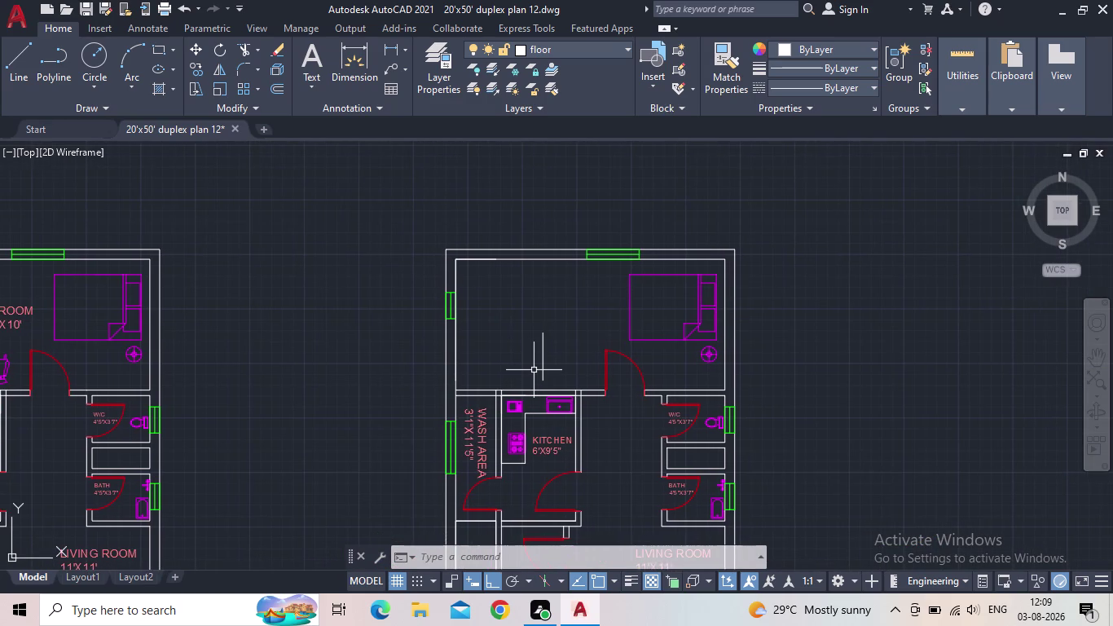
scroll(up, 3)
text(E)
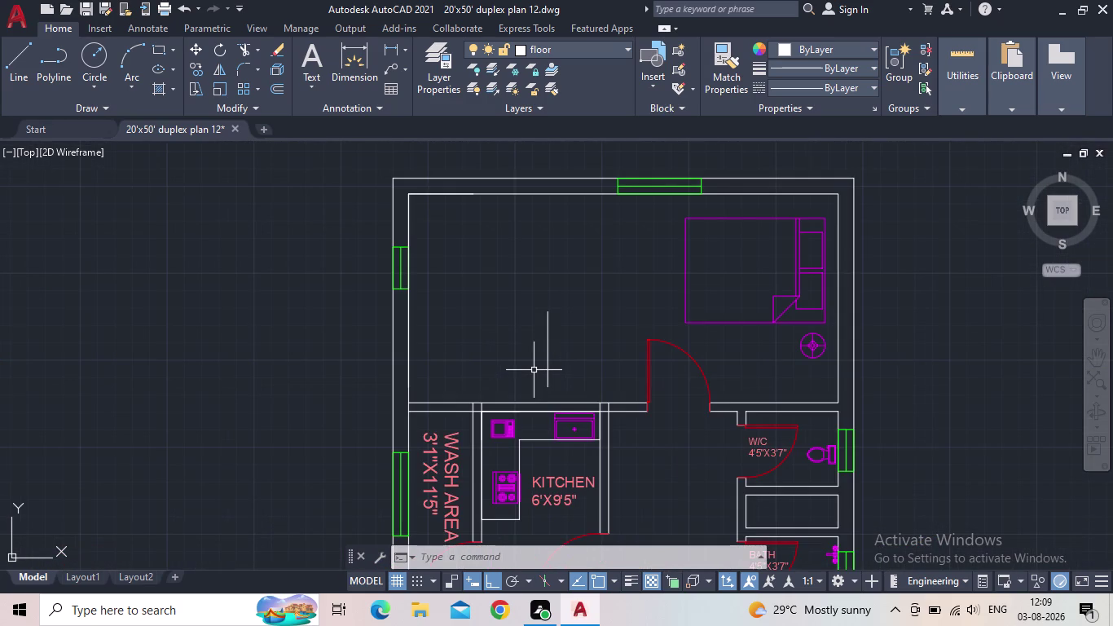
text(X)
key(space)
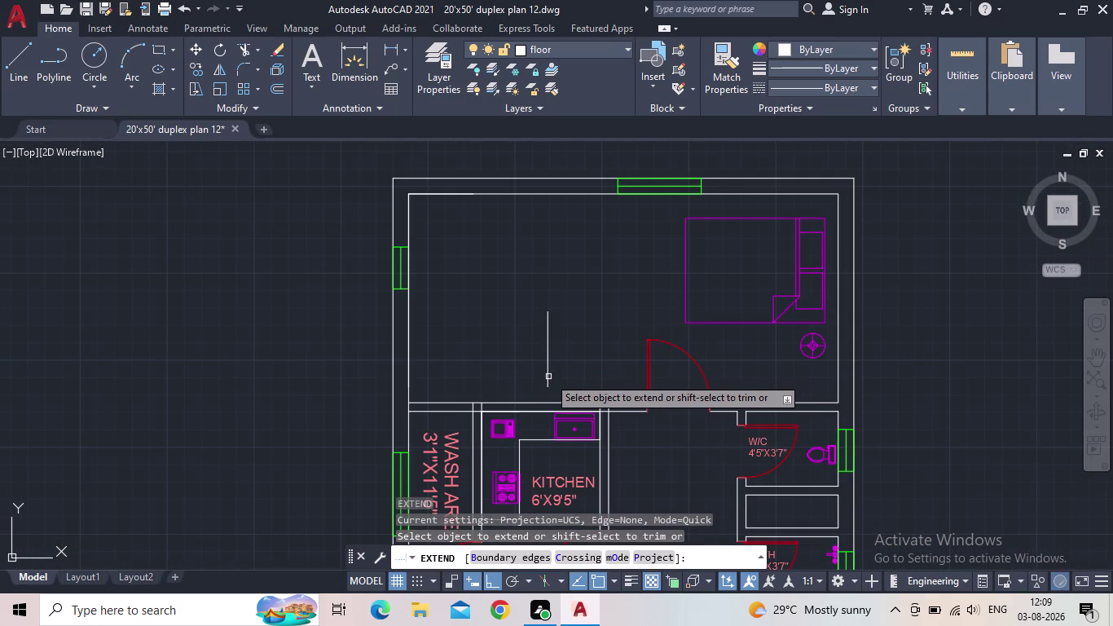
click(549, 377)
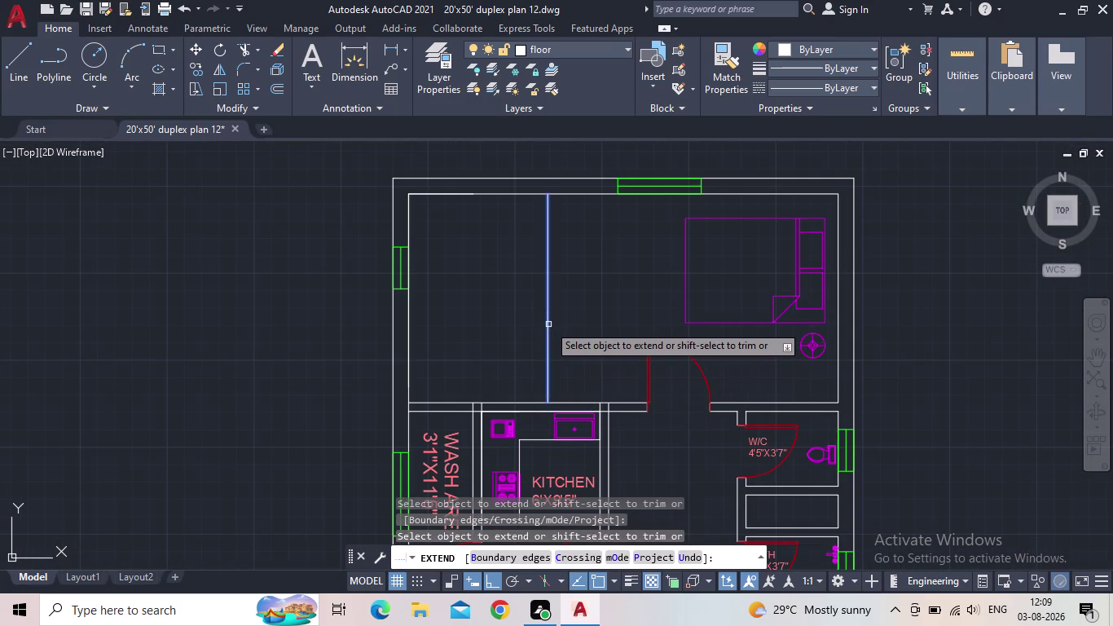
click(549, 324)
key(Escape)
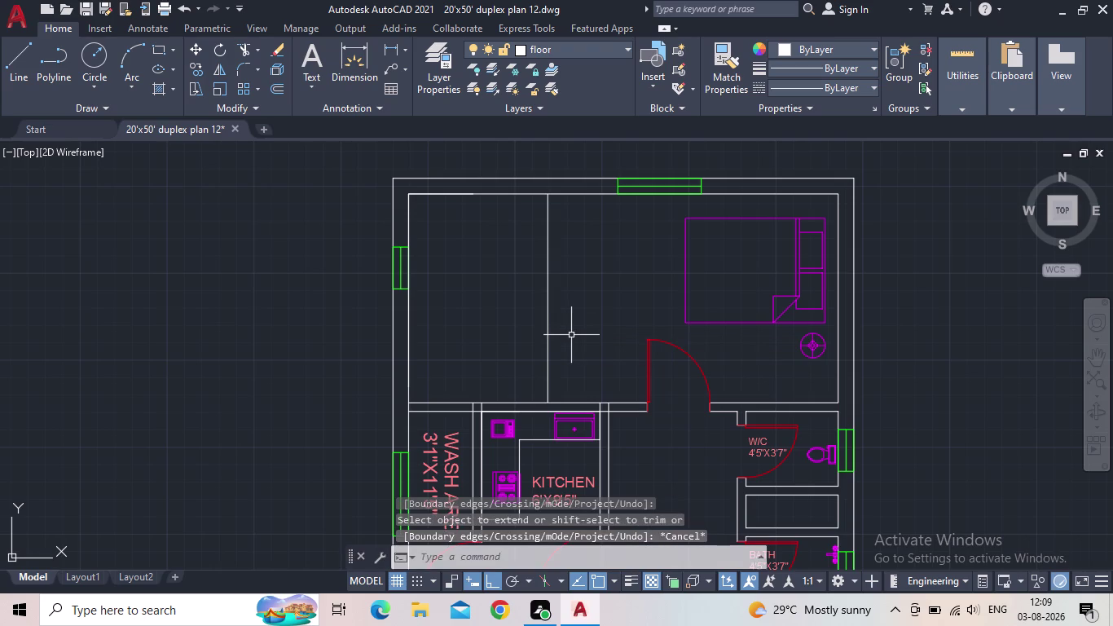
Adjust the view and begin another OFFSET.
scroll(down, 3)
middle_click(579, 320)
scroll(up, 3)
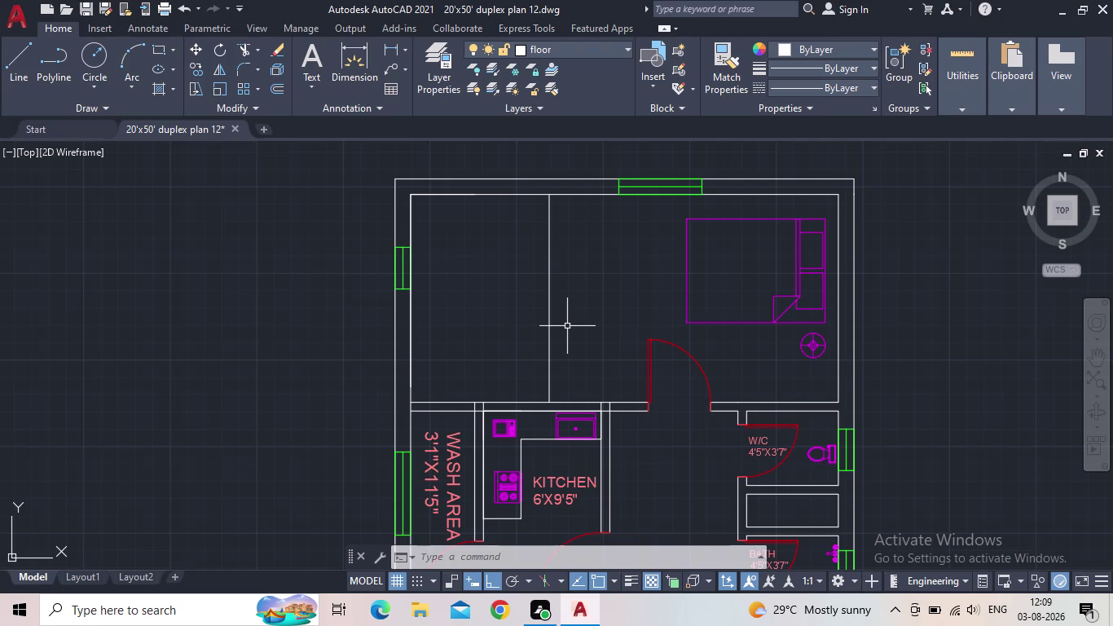
key(o)
key(Return)
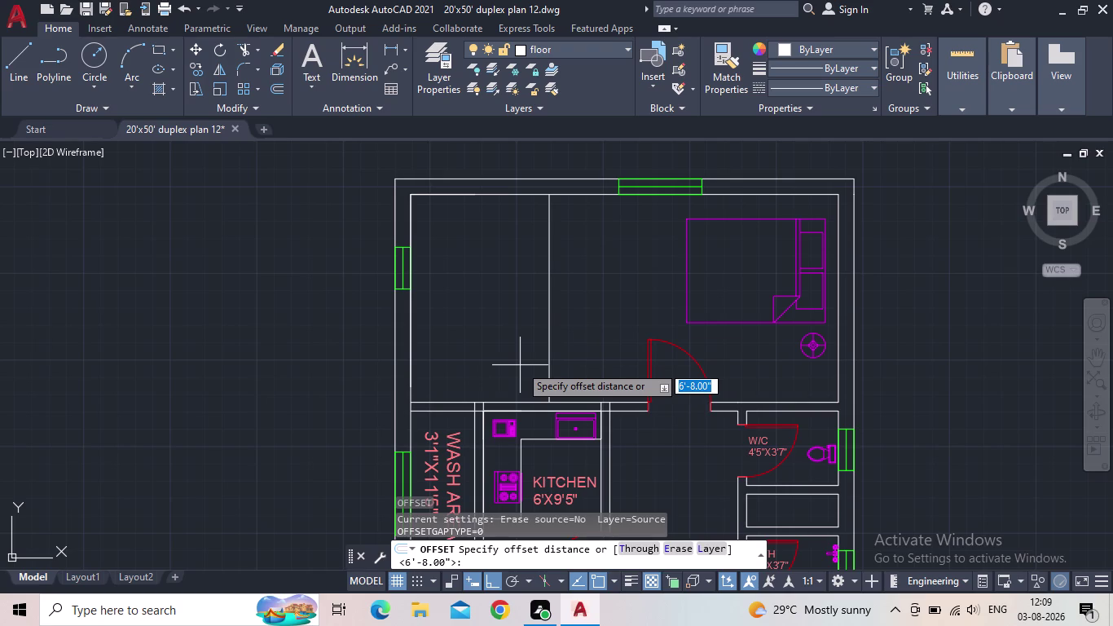
Offset the new partition line 5" to the right to give it thickness.
key(5)
key(shift+quotedbl)
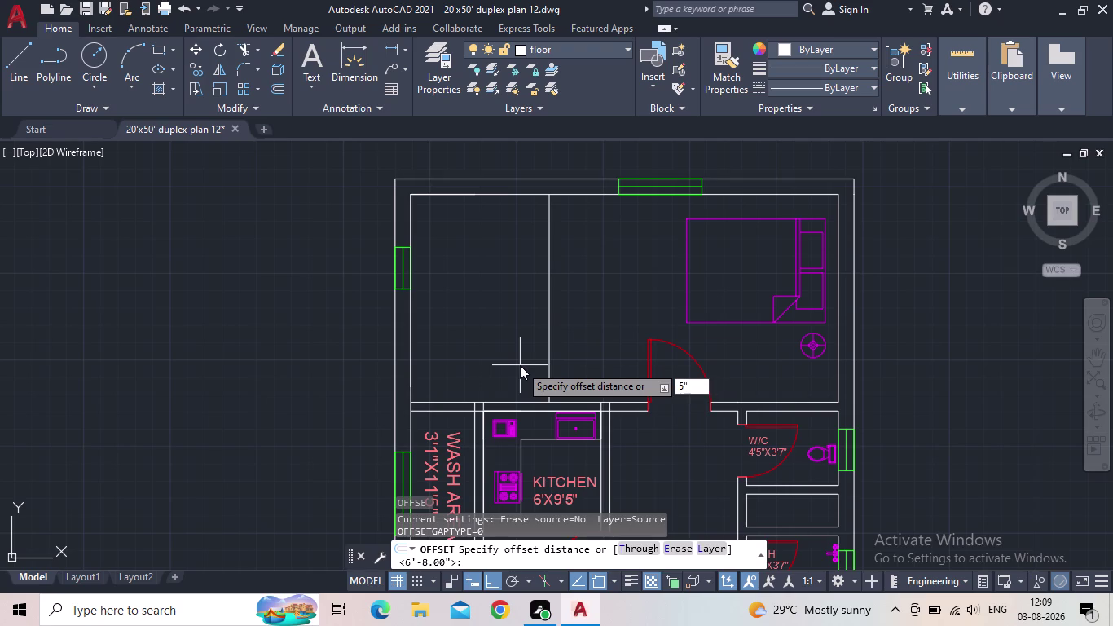
key(Return)
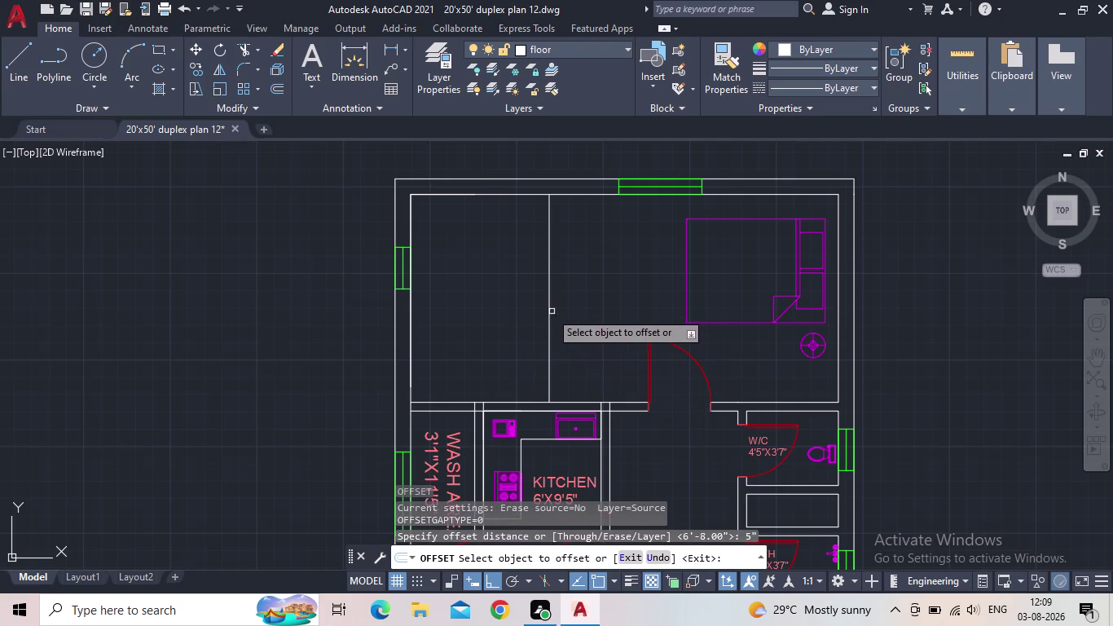
click(549, 312)
click(594, 306)
key(Escape)
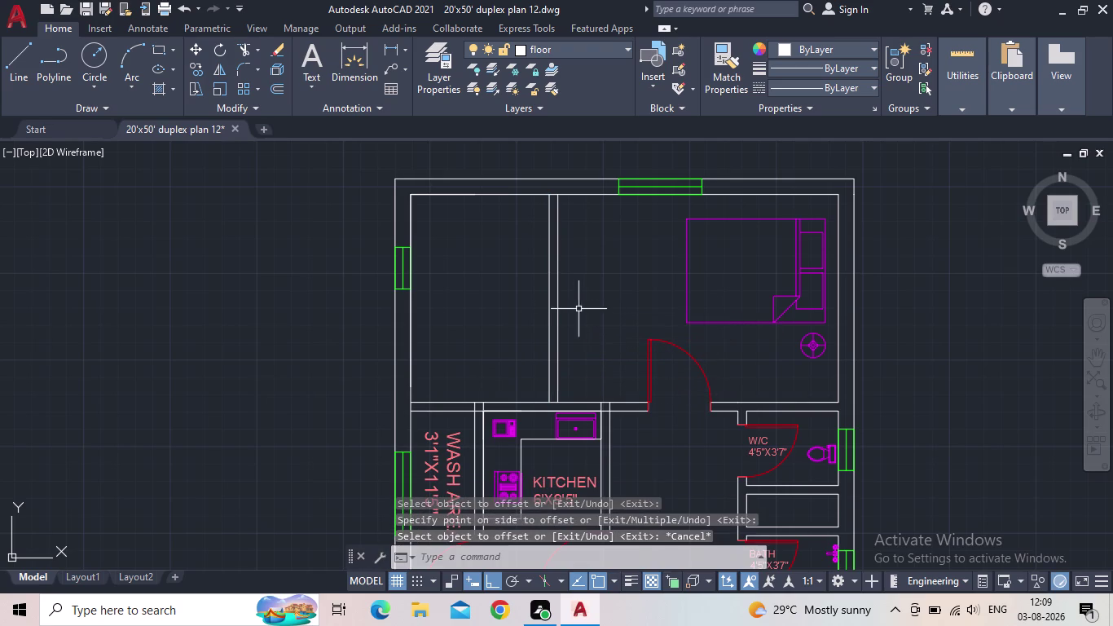
middle_drag(555, 310, 549, 381)
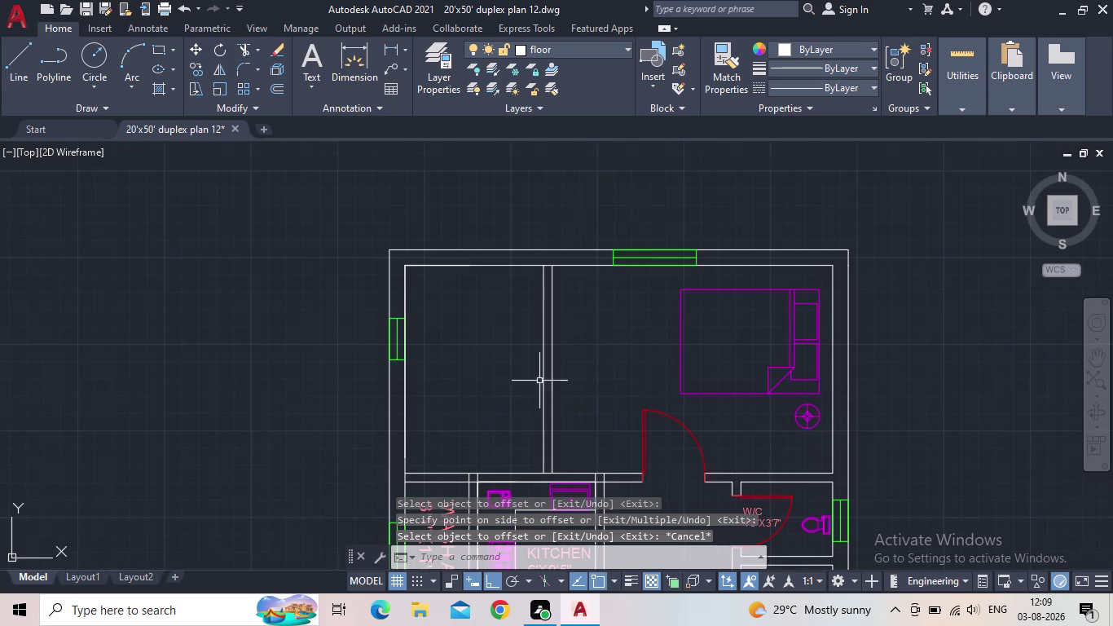
Offset the top inner wall line 5' downward across the room.
key(o)
key(Return)
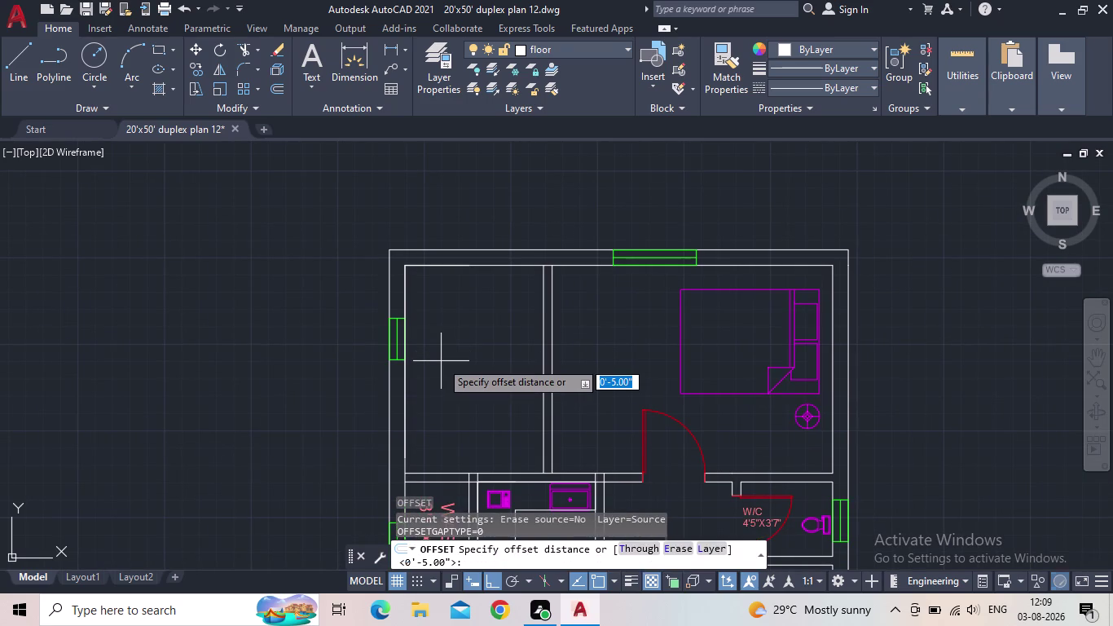
key(5)
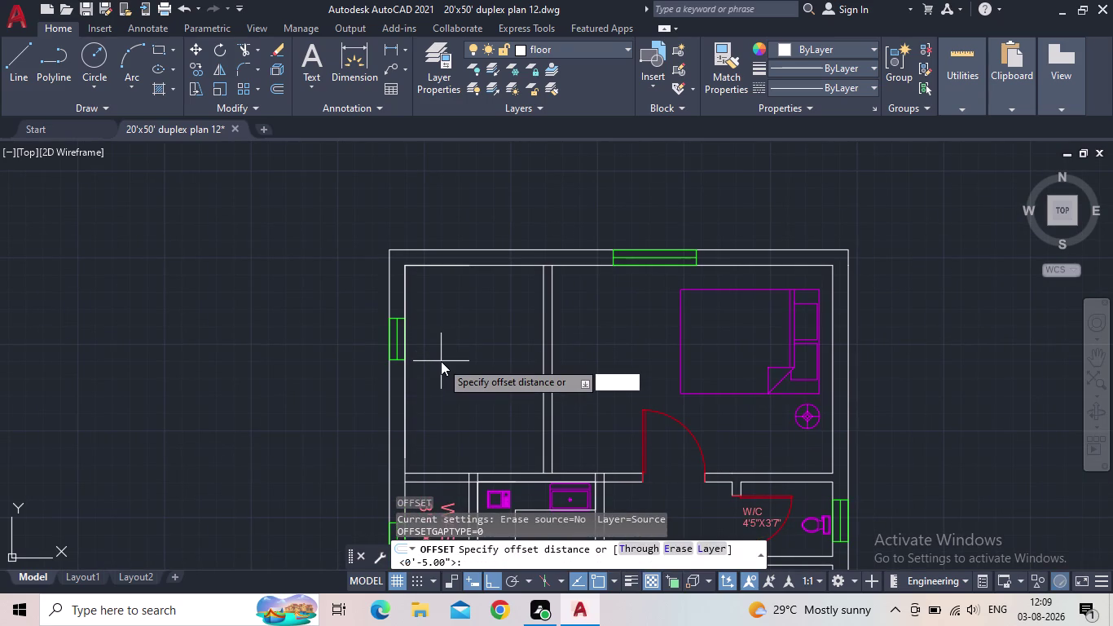
key(apostrophe)
key(Return)
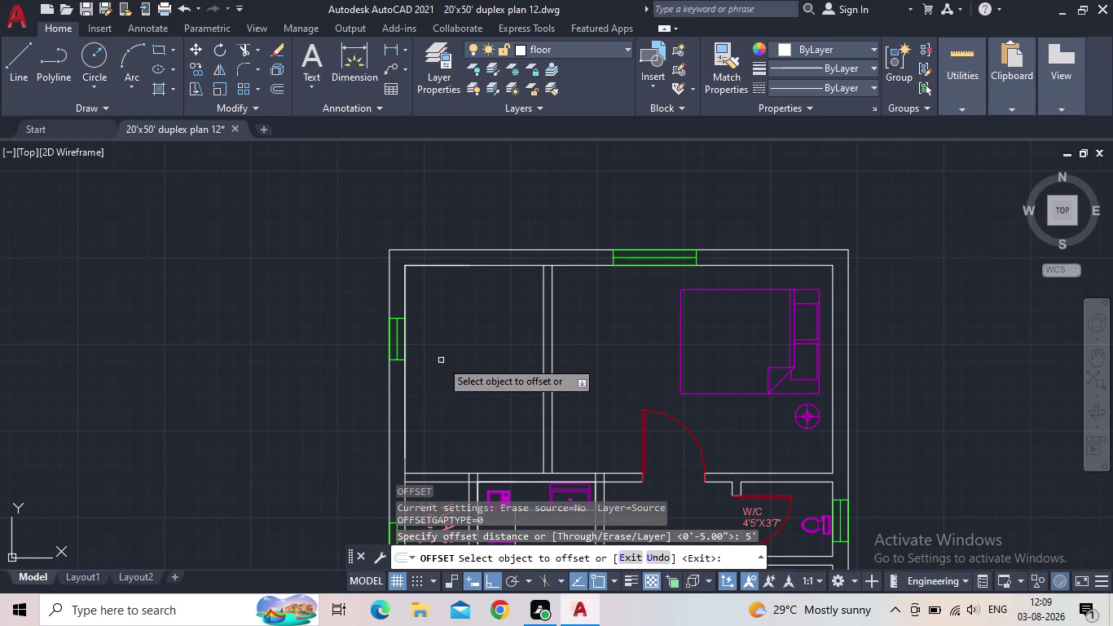
click(493, 266)
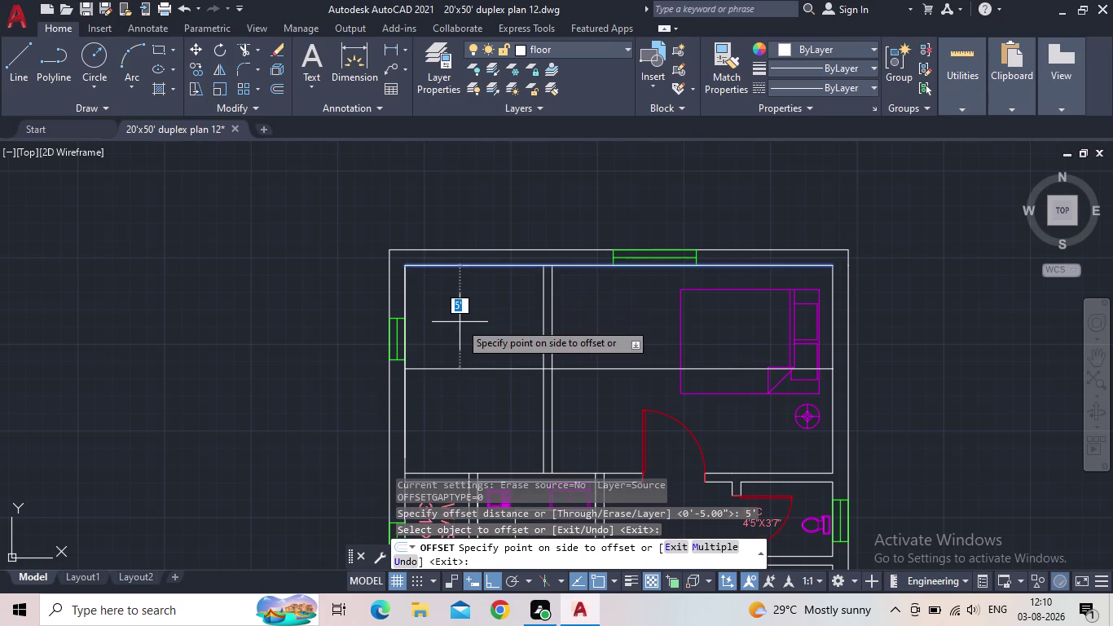
click(459, 322)
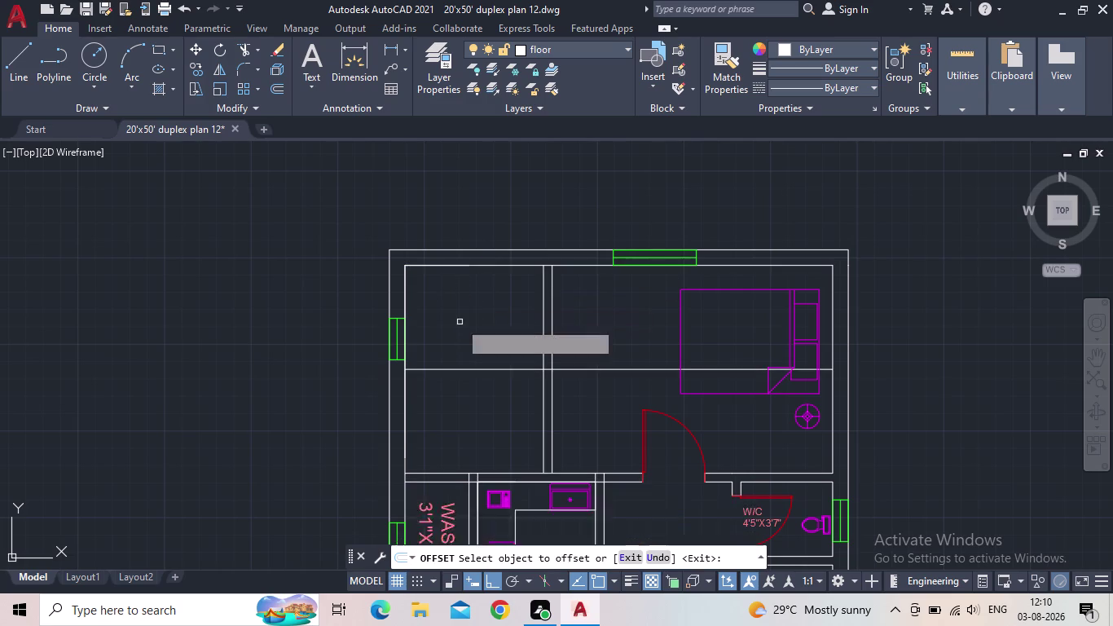
key(Escape)
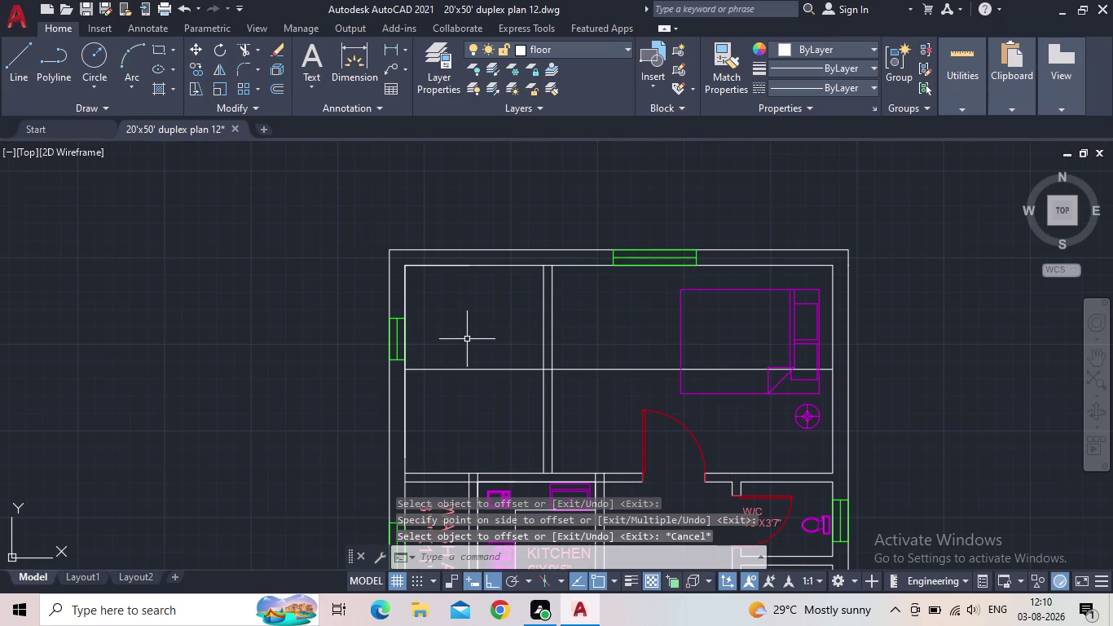